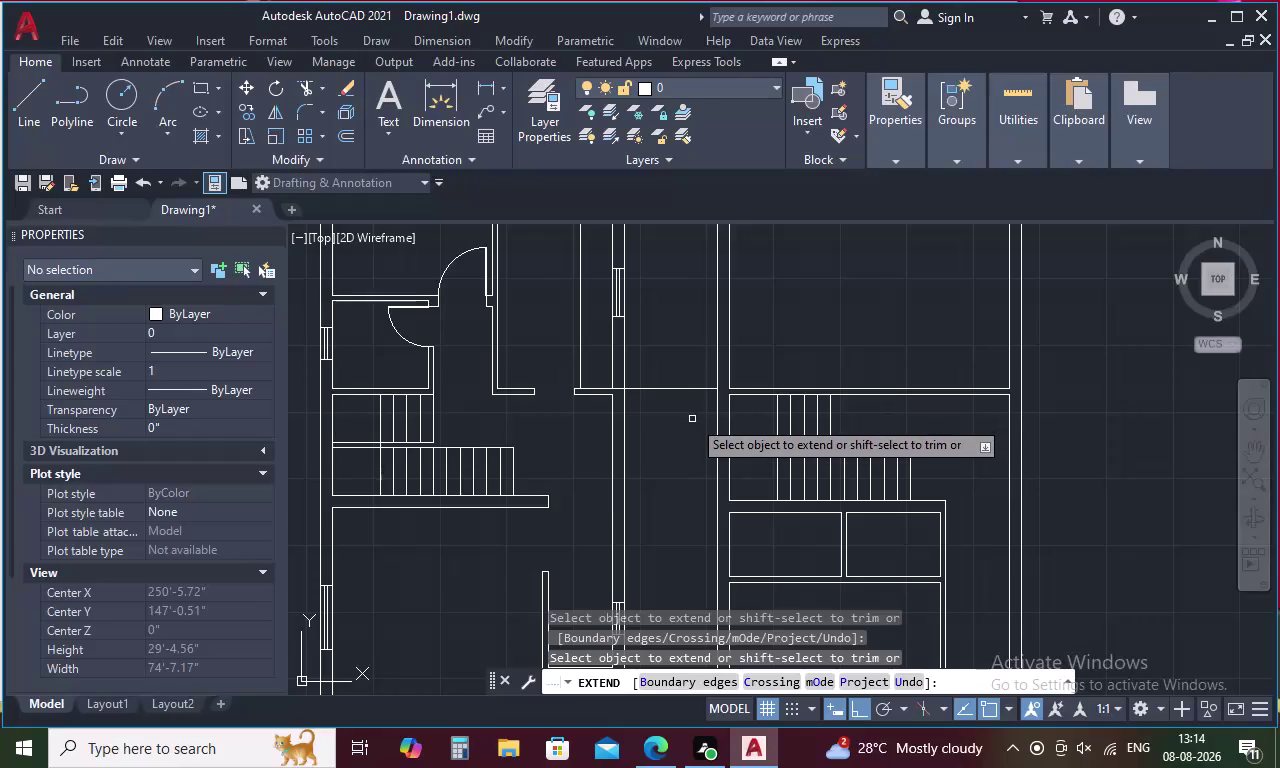
Undo the last wall extension and pan down to the bottom edges of both plans.
key(ctrl+z)
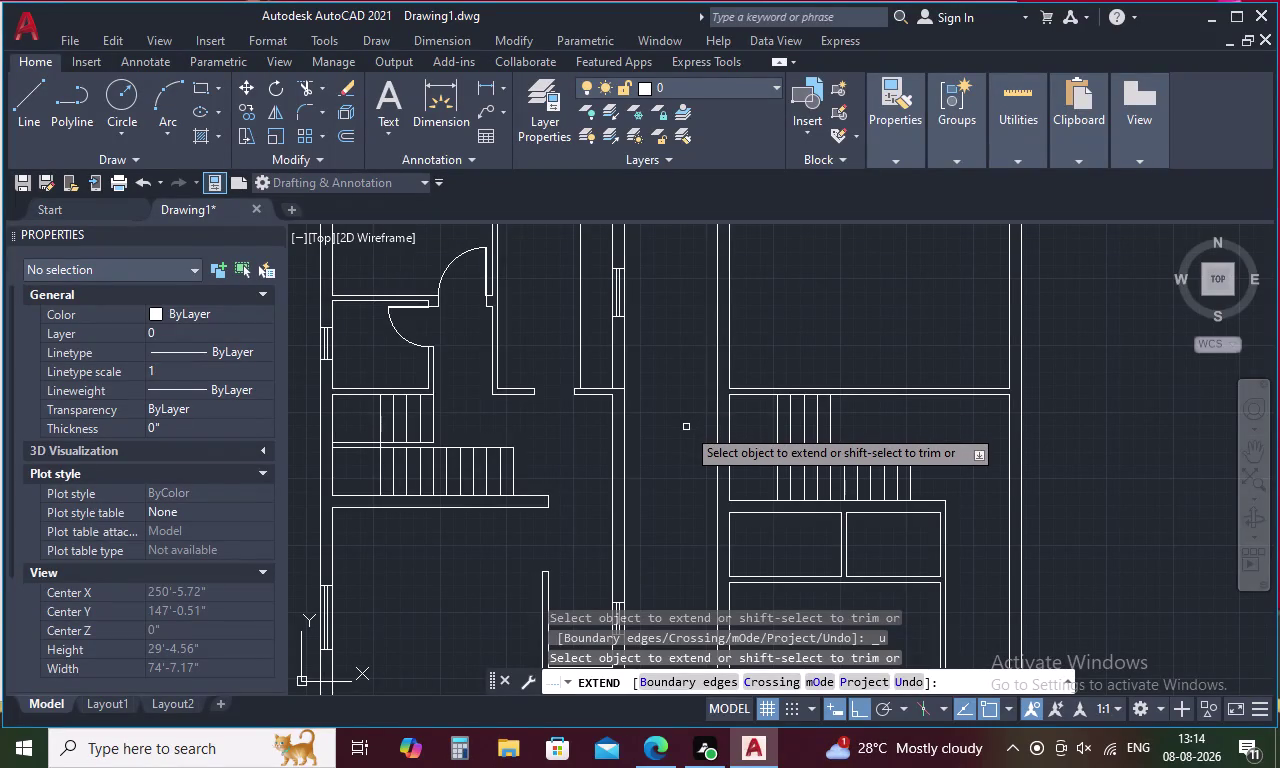
key(ctrl+z)
key(Escape)
scroll(down, 3)
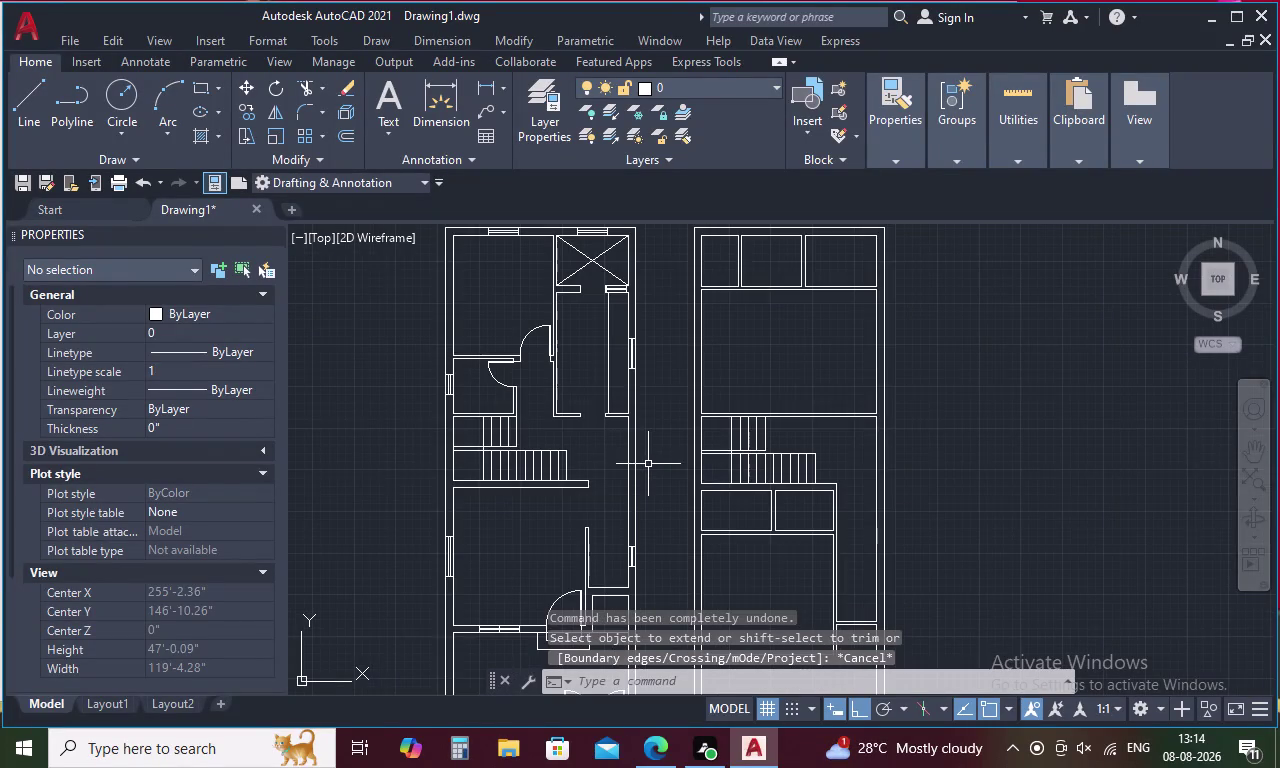
middle_drag(648, 464, 643, 376)
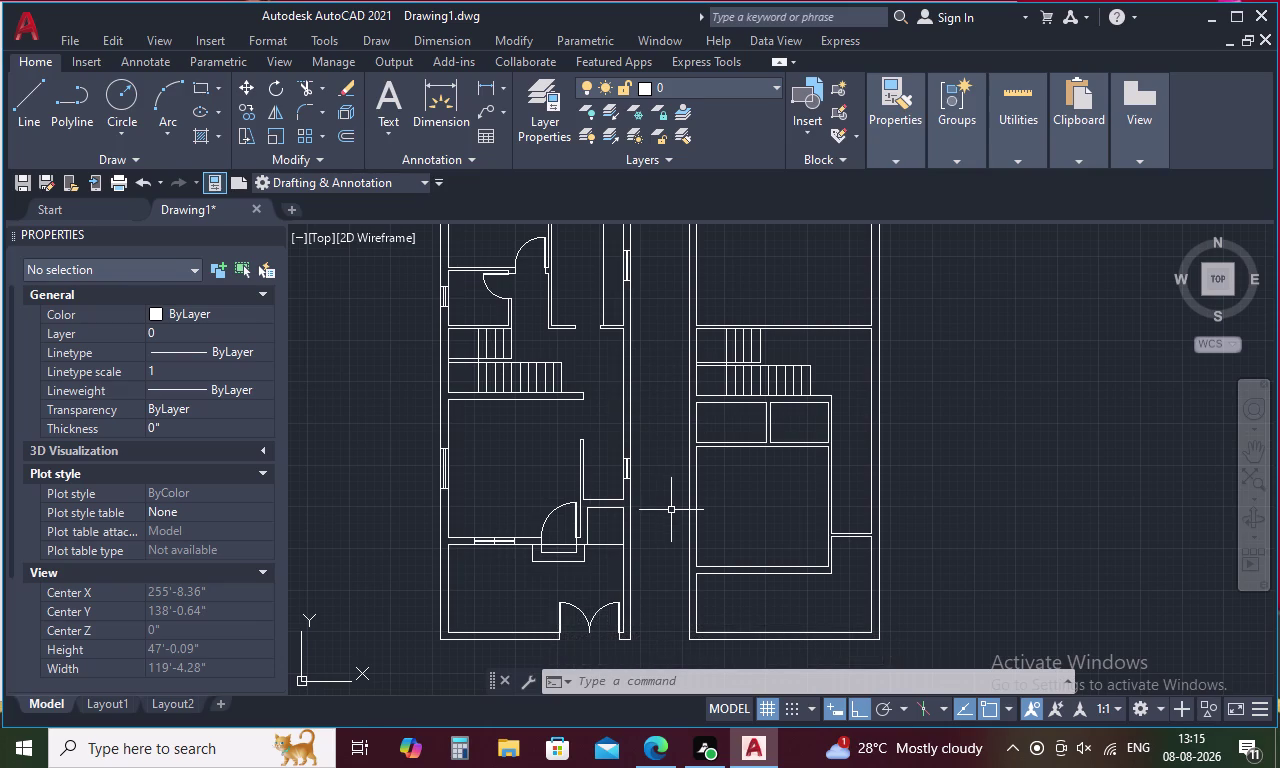
middle_drag(669, 525, 652, 469)
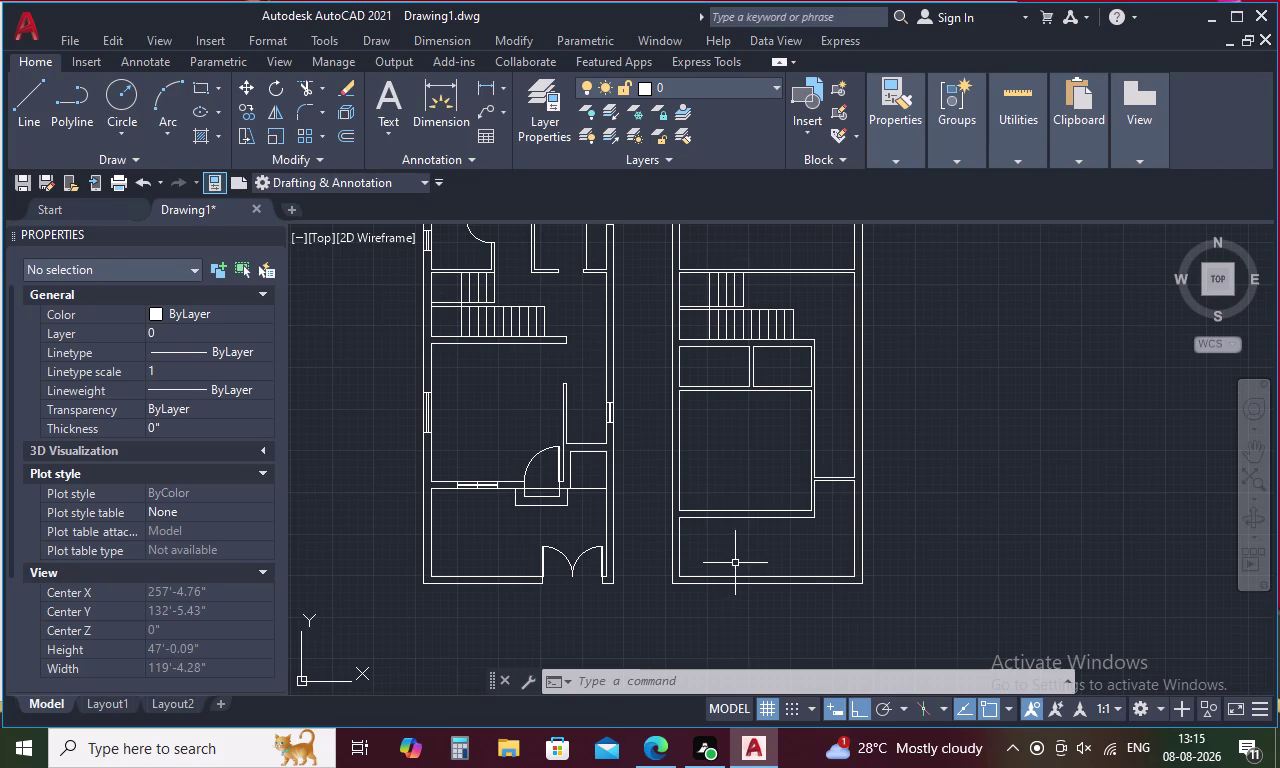
Extend the two wall lines at the right plan's bottom edge using EX.
key(Escape)
key(e)
key(x)
key(space)
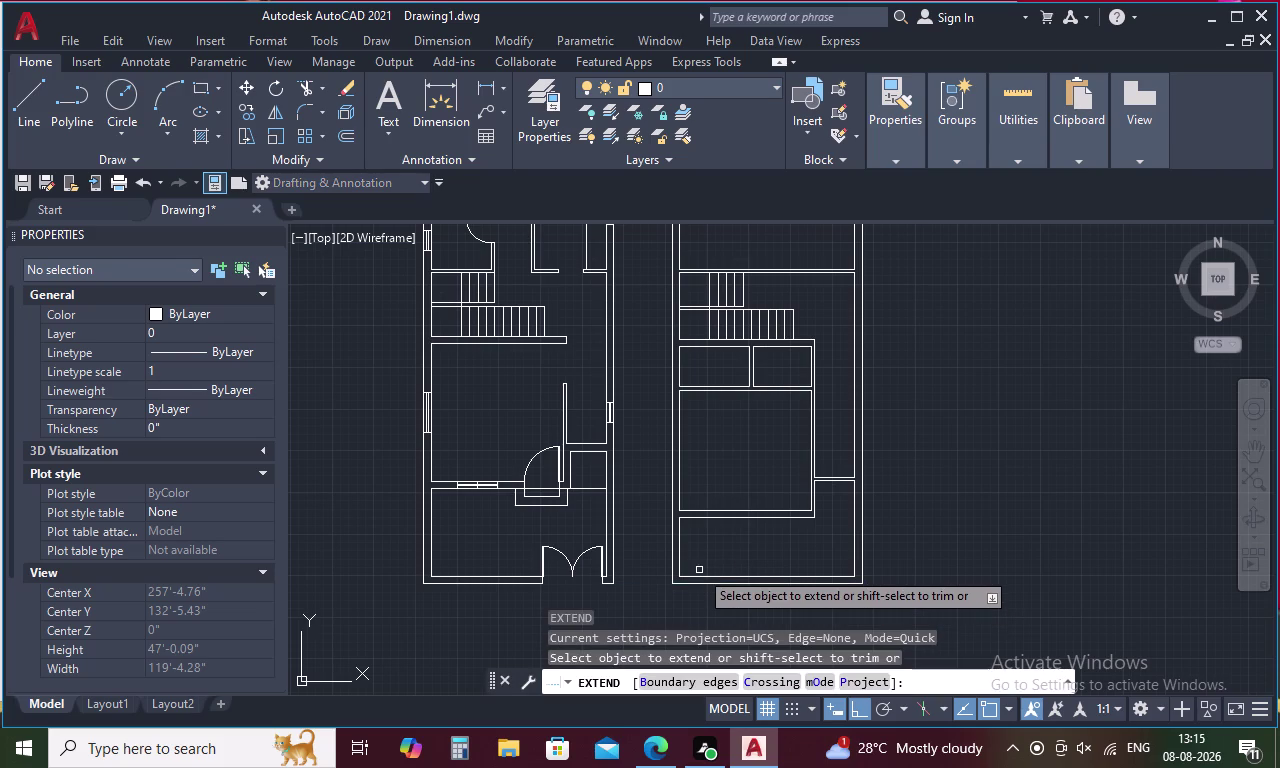
click(694, 577)
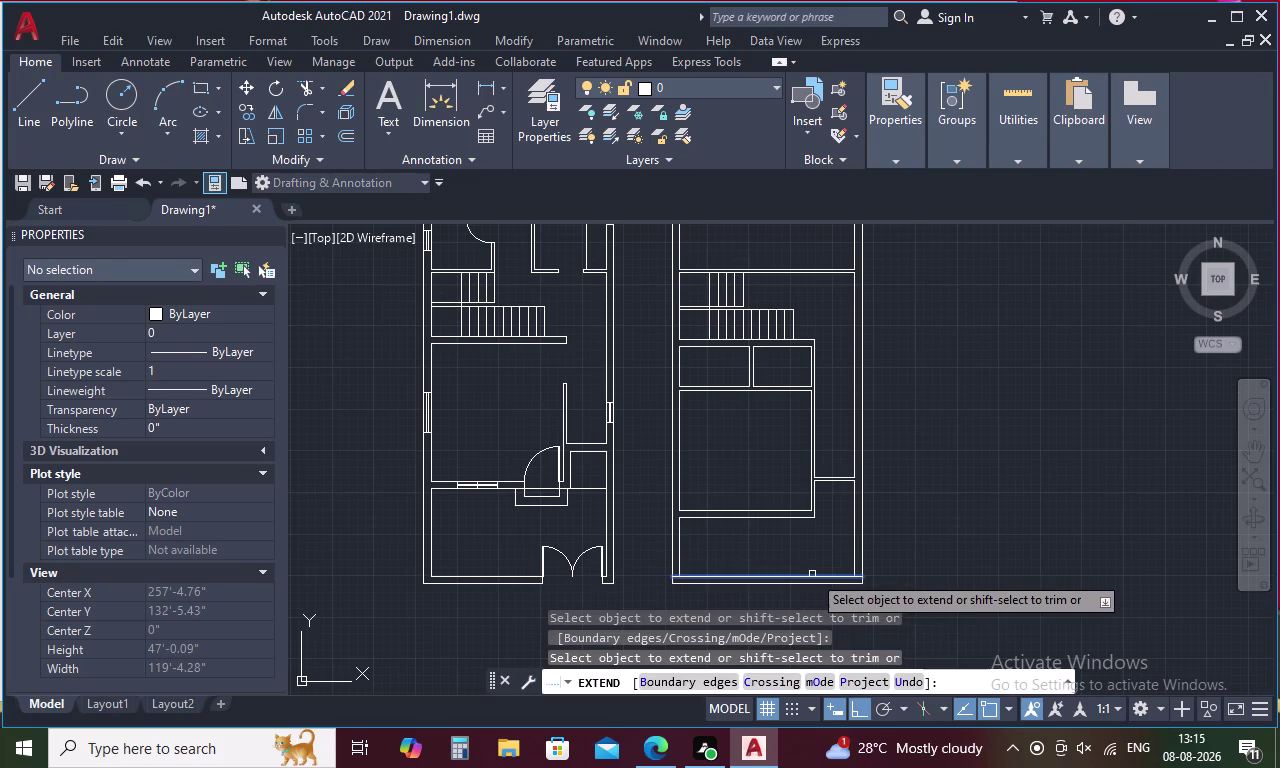
click(813, 574)
key(Escape)
scroll(down, 3)
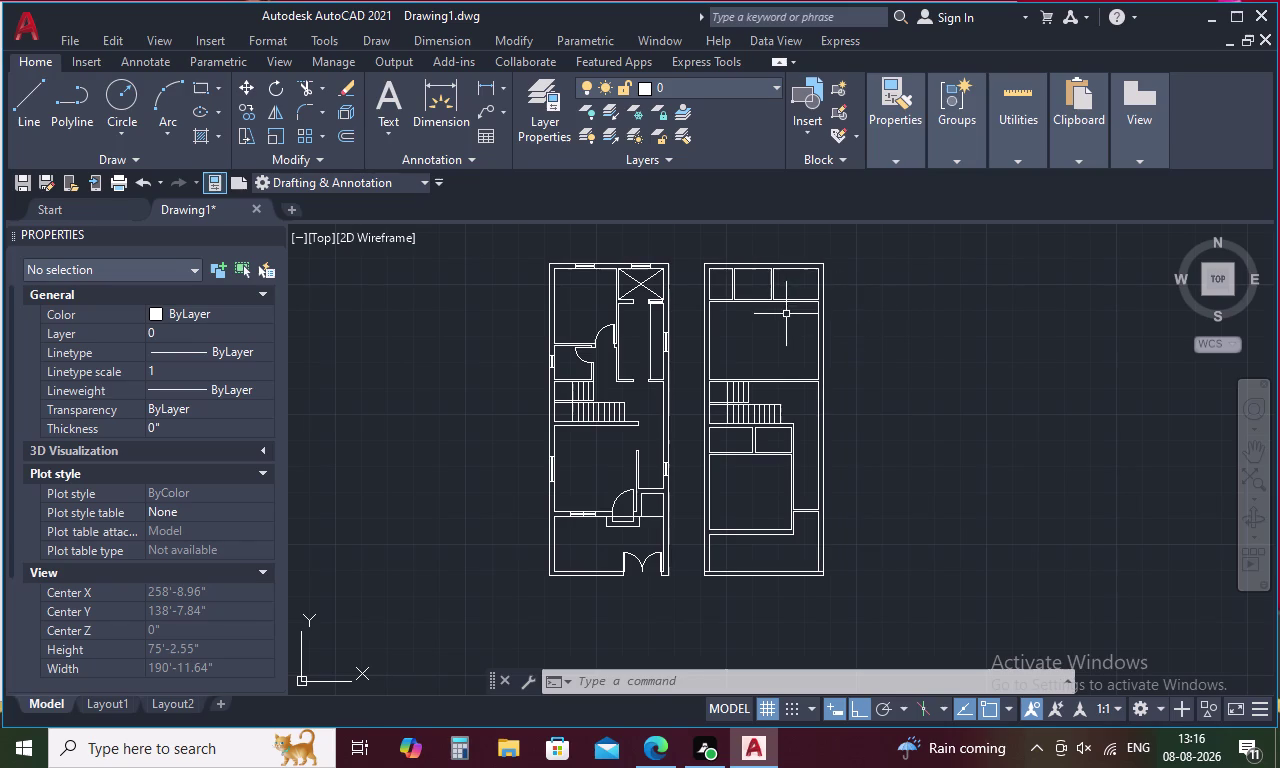
Draw both corner-to-corner diagonals across the right plan's top-right box.
key(l)
key(space)
scroll(up, 3)
click(761, 325)
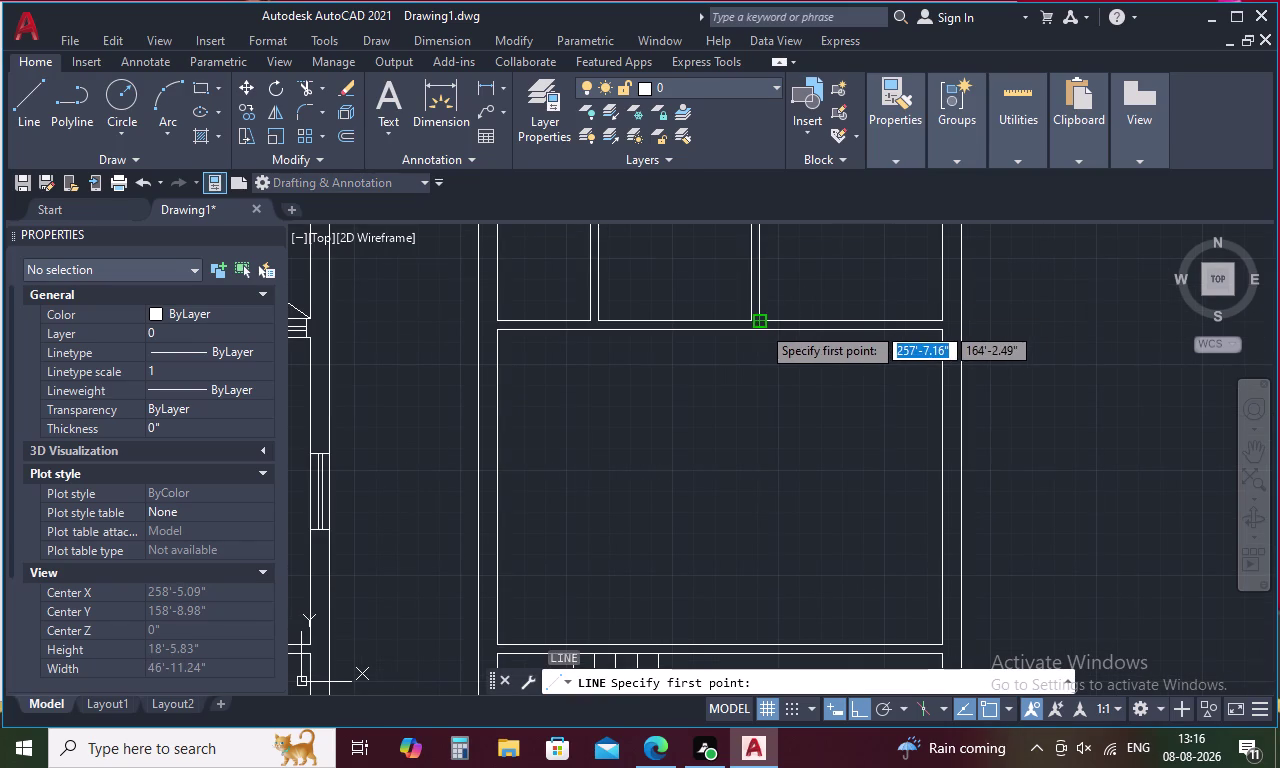
middle_drag(798, 304, 713, 487)
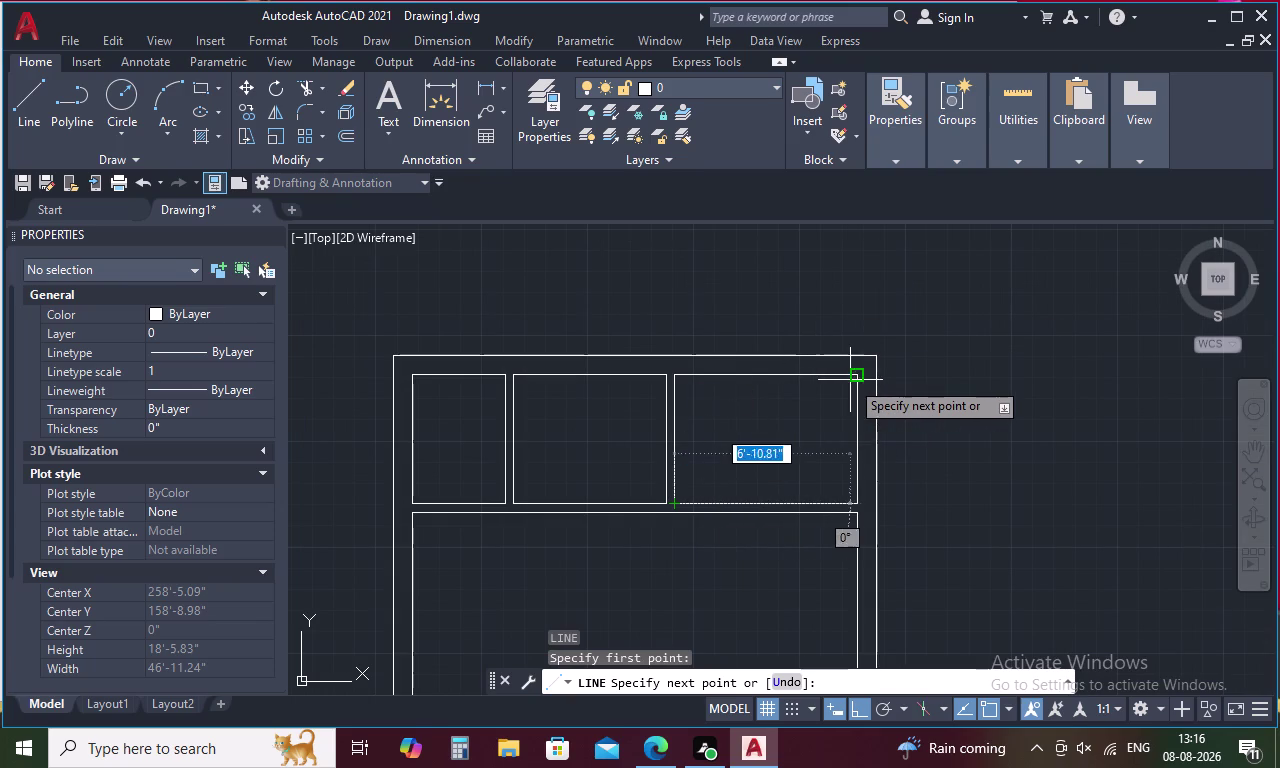
click(853, 380)
key(space)
key(space)
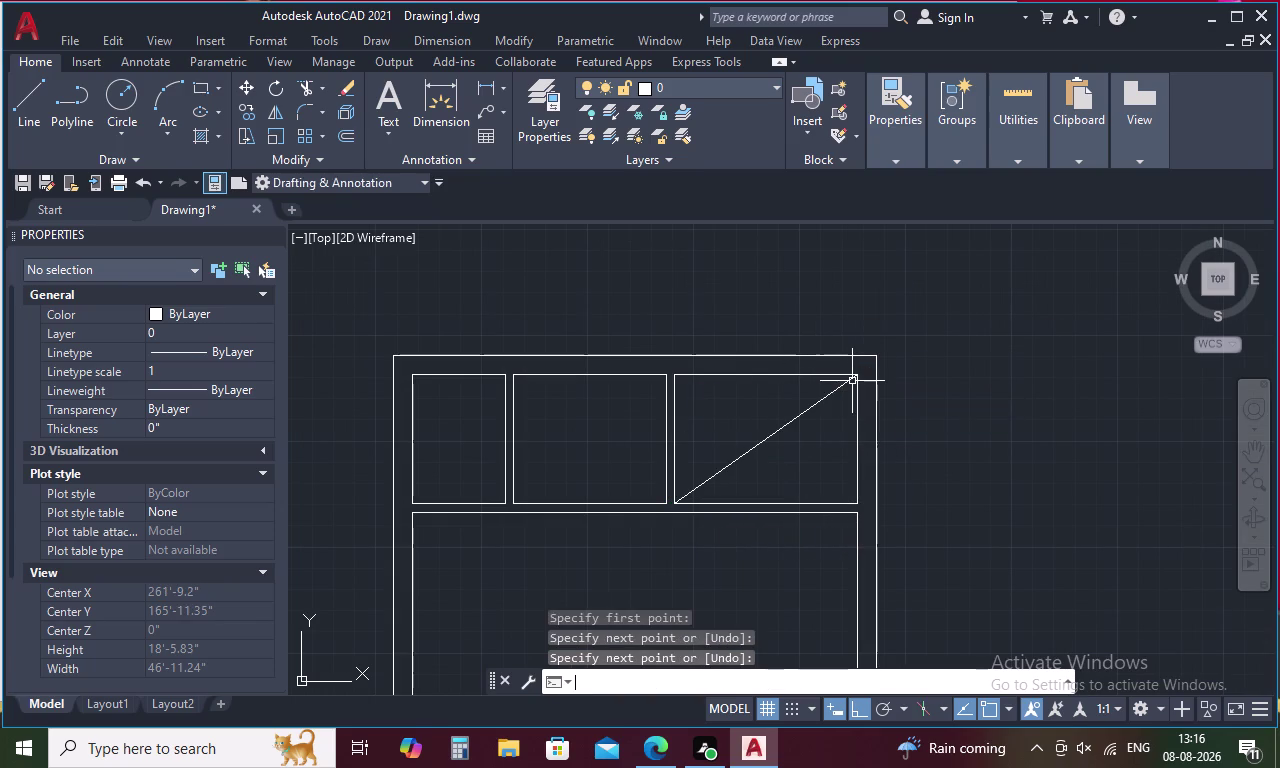
click(853, 504)
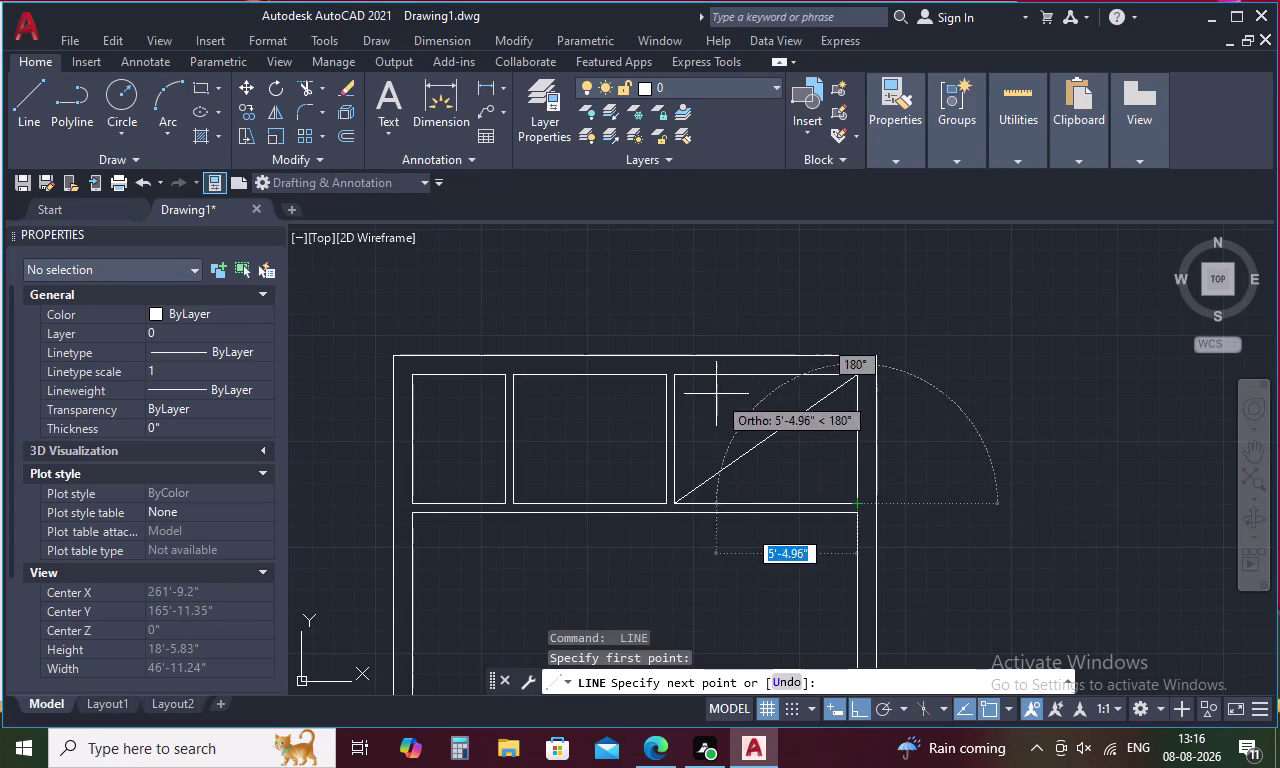
click(675, 376)
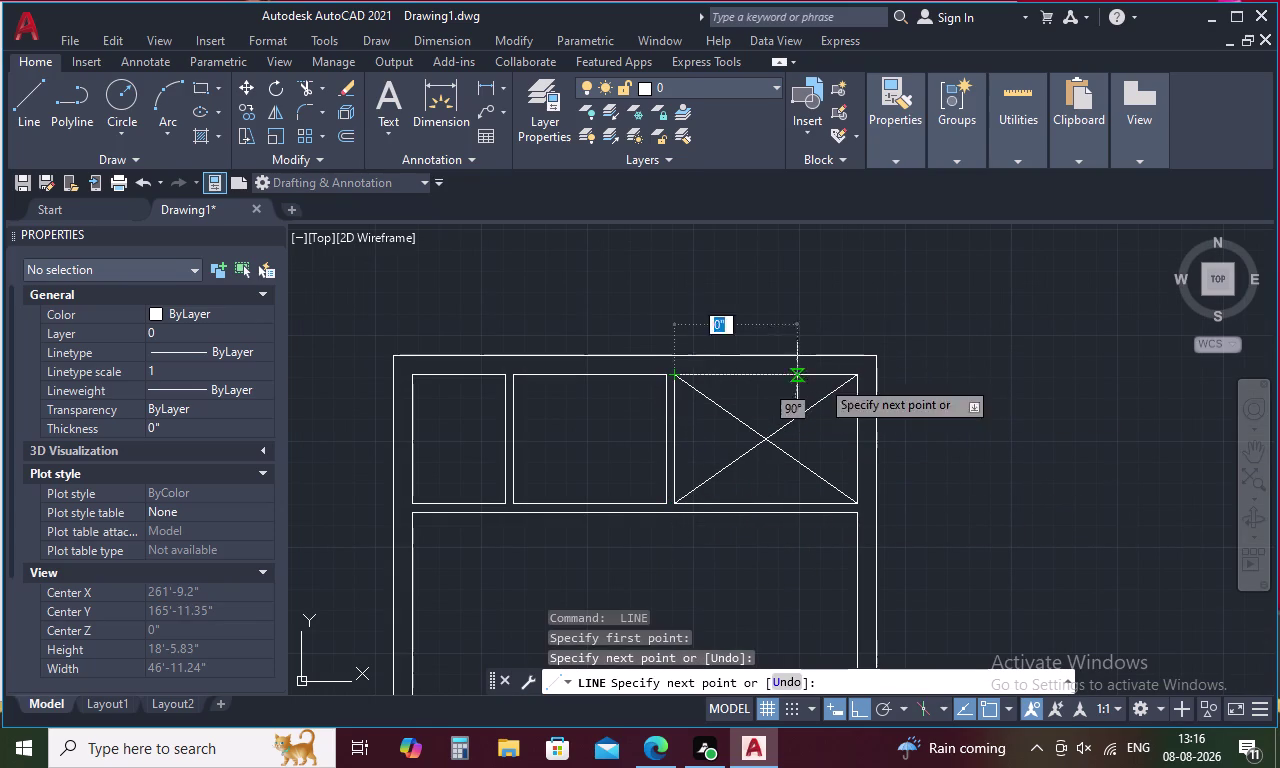
key(Escape)
Pan and zoom across both plans to compare the shaft marks and upper rooms.
scroll(down, 3)
middle_drag(726, 474, 725, 474)
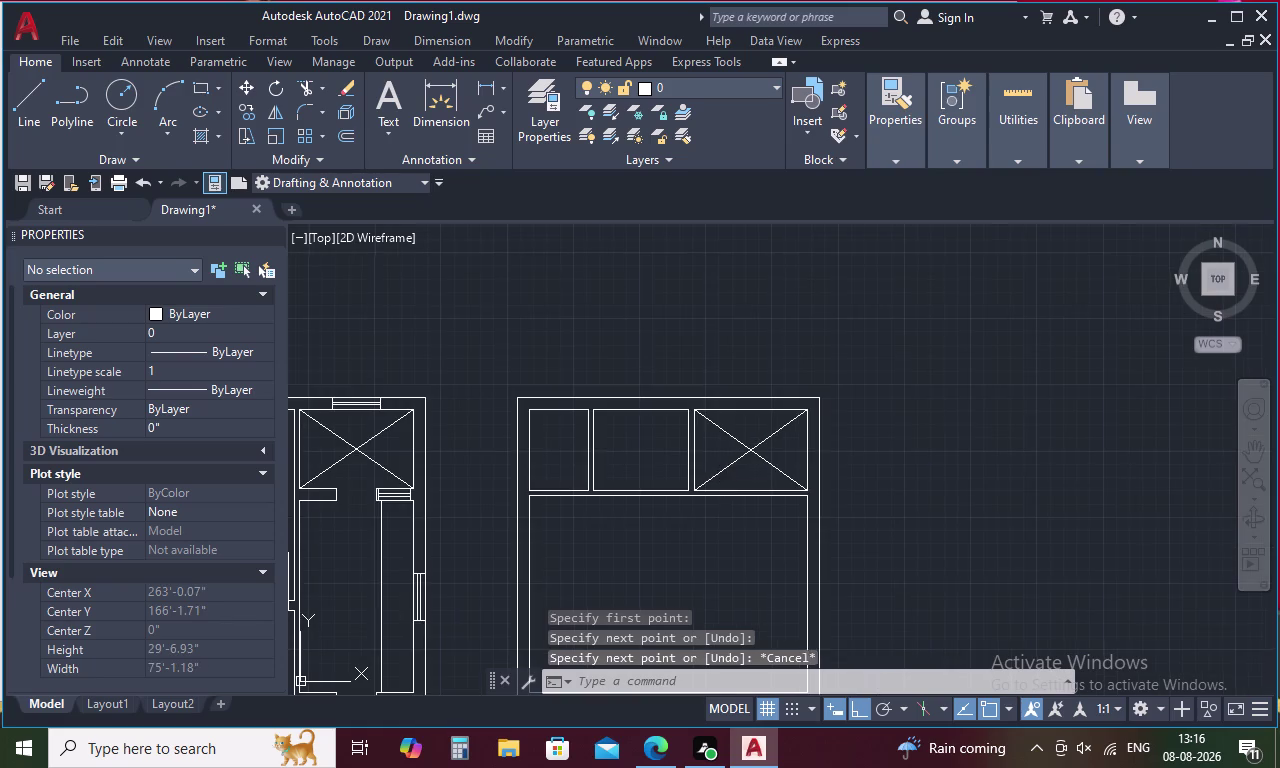
middle_drag(725, 474, 855, 373)
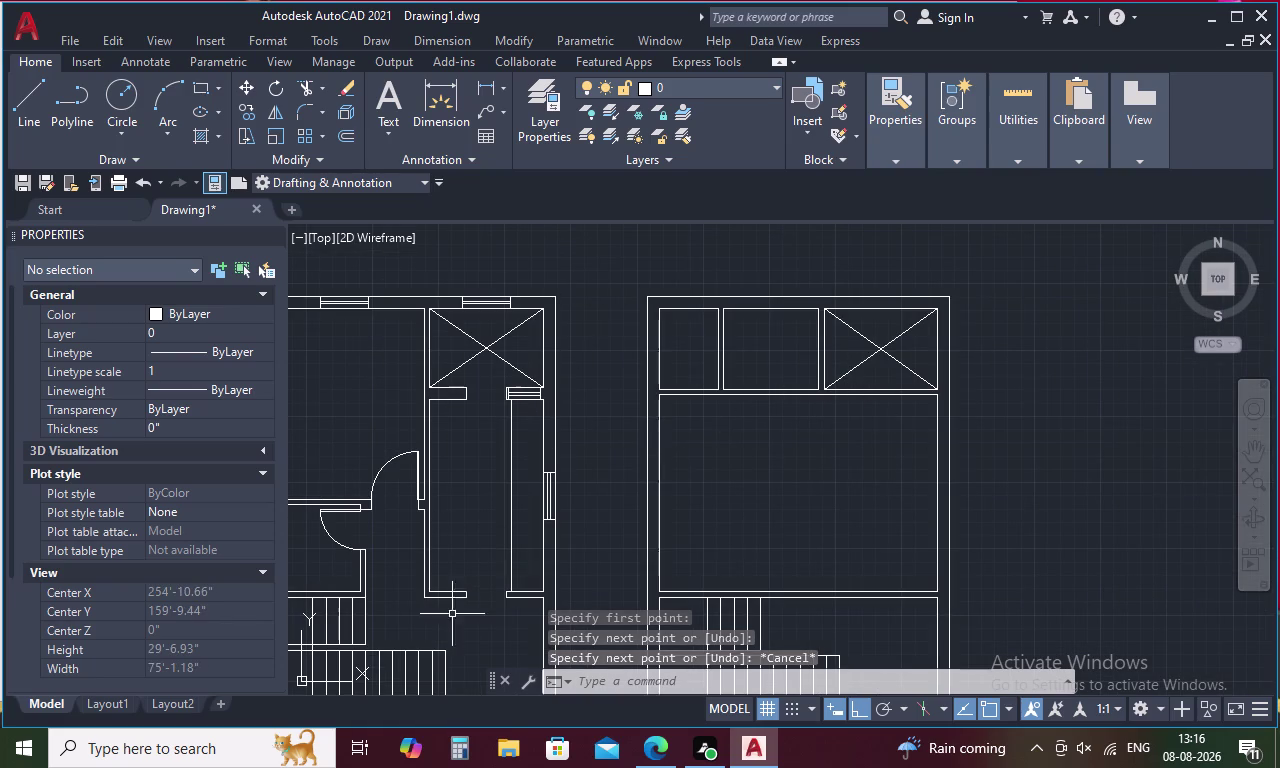
middle_drag(847, 427, 830, 394)
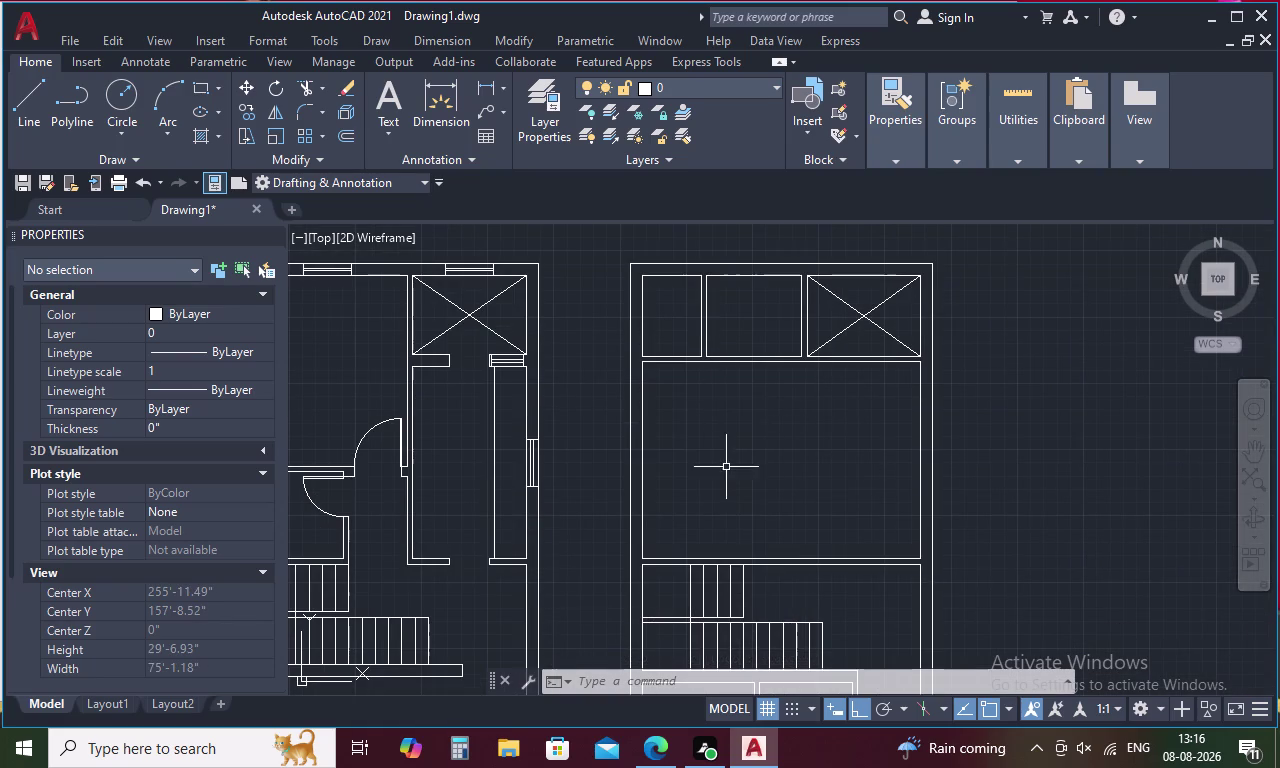
scroll(down, 3)
middle_drag(715, 473, 738, 269)
middle_drag(769, 472, 700, 373)
middle_drag(722, 391, 682, 452)
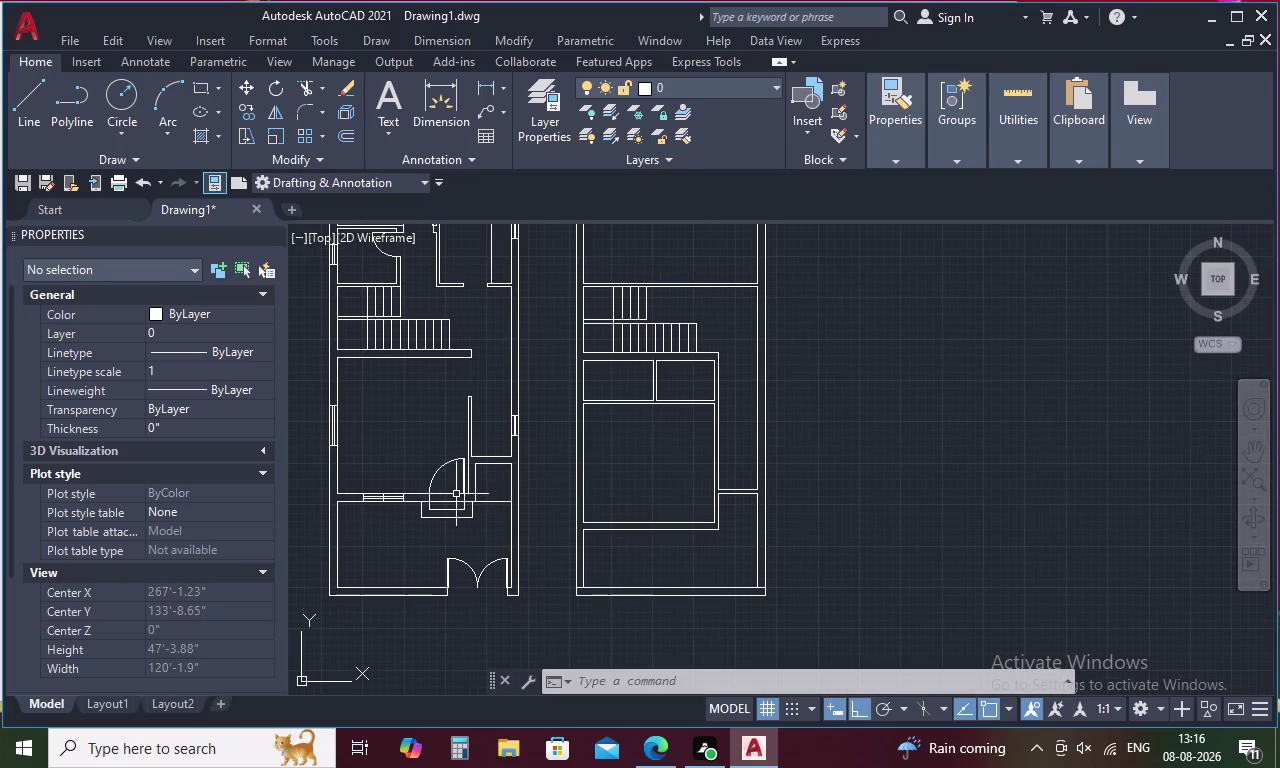
middle_drag(484, 382, 511, 421)
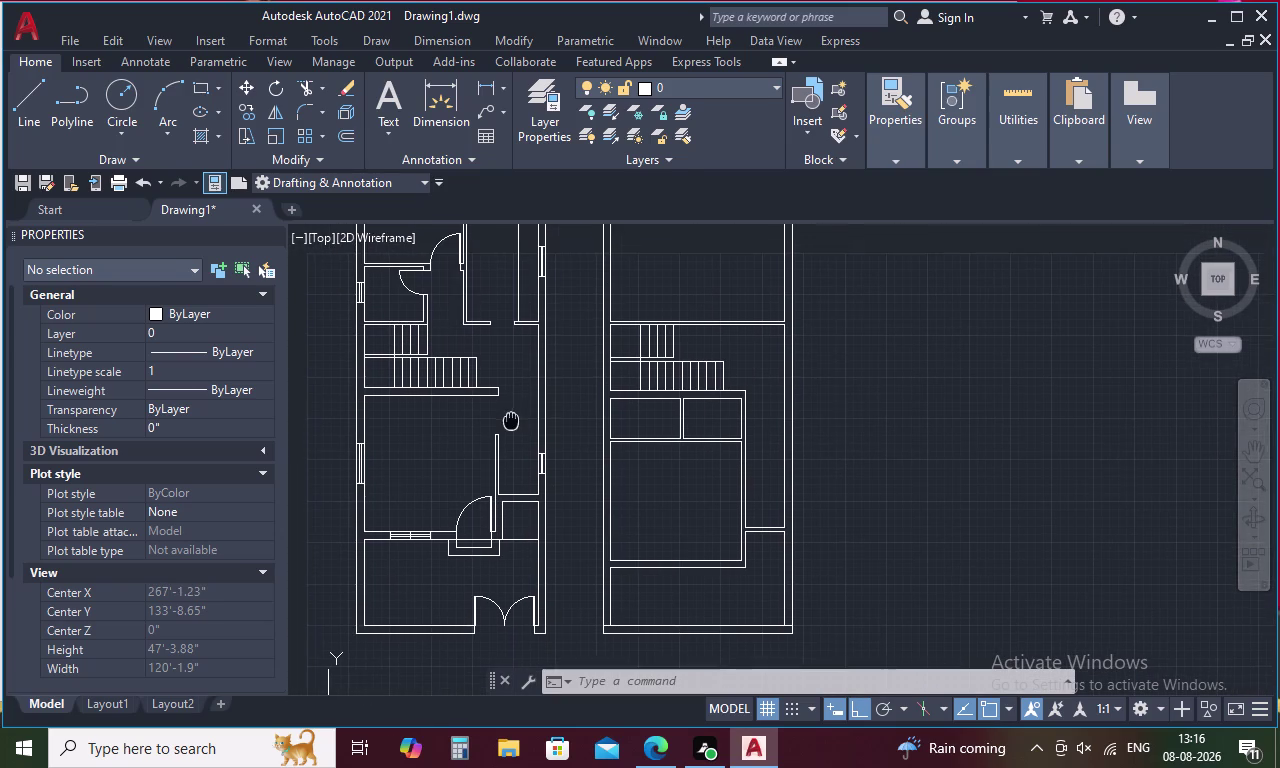
middle_drag(511, 421, 514, 423)
middle_drag(513, 413, 541, 543)
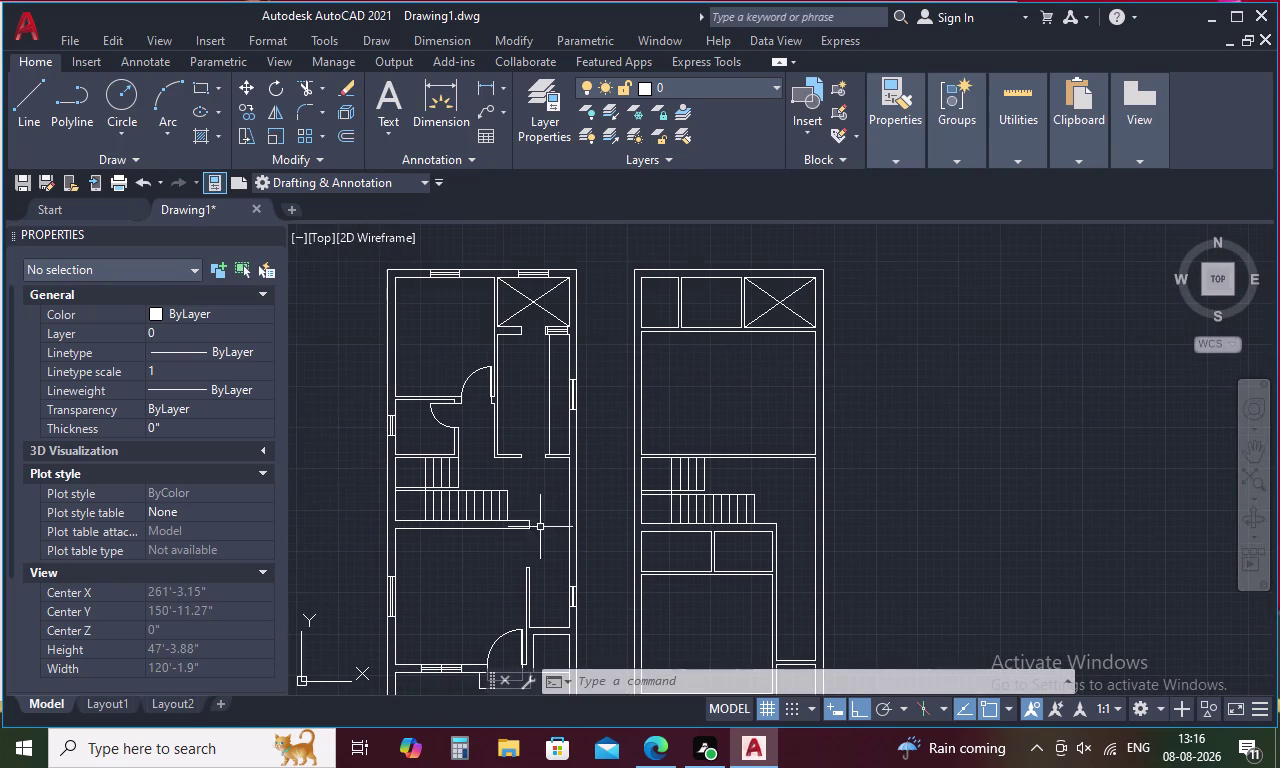
scroll(up, 3)
Select, then deselect, the door beside the stairs, and pan to the right plan's middle rooms.
drag(510, 352, 510, 353)
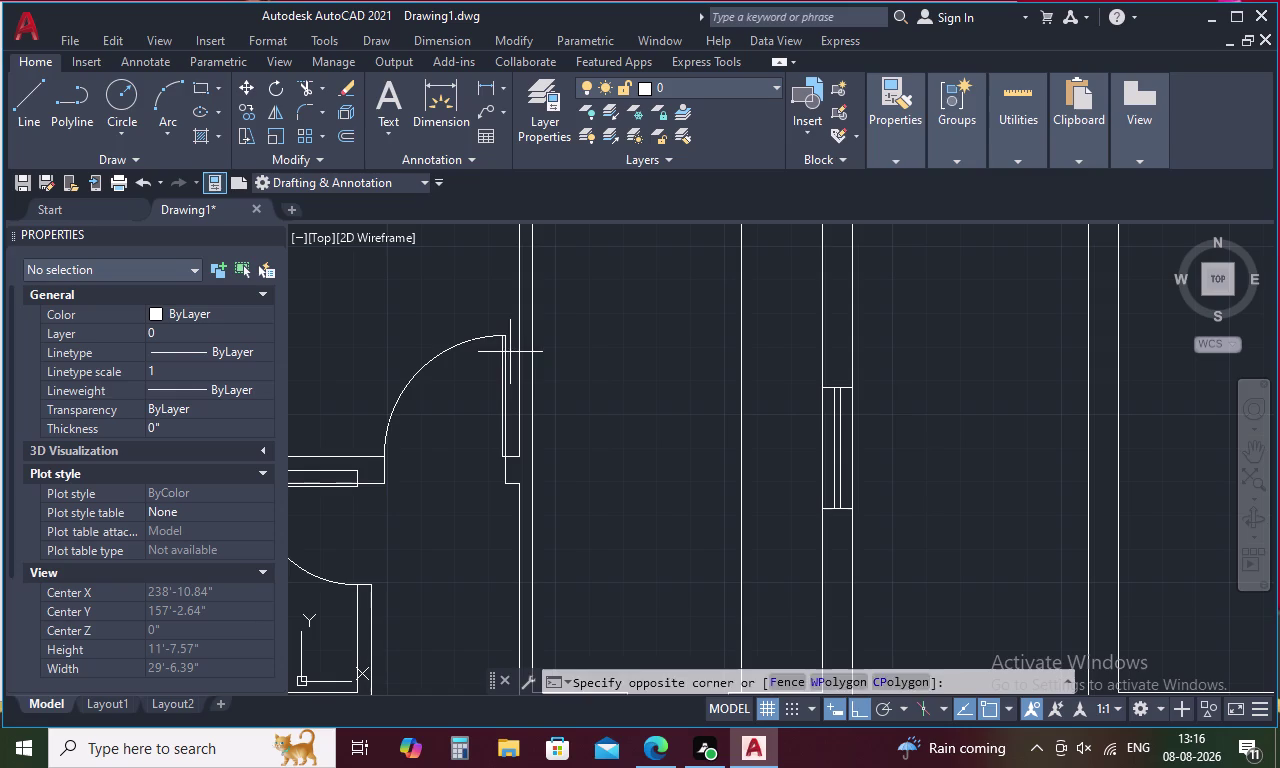
drag(510, 353, 384, 393)
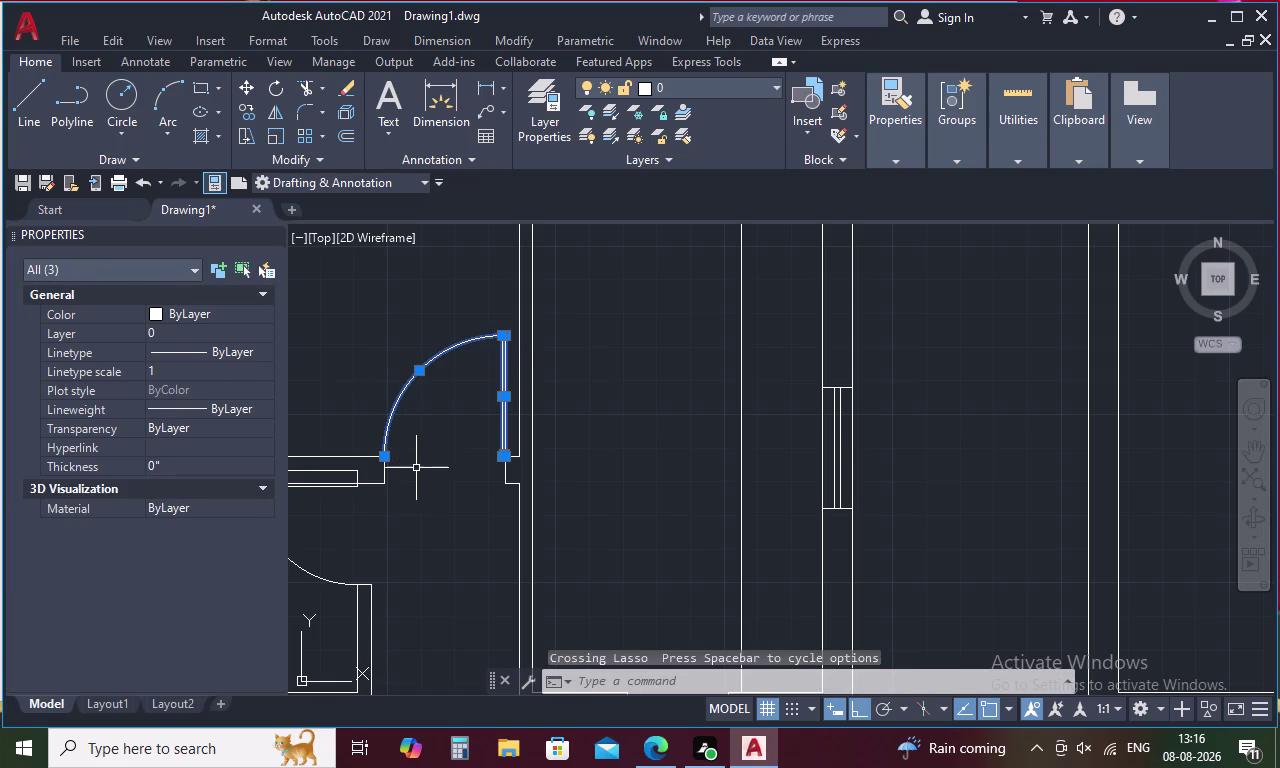
key(Escape)
scroll(down, 3)
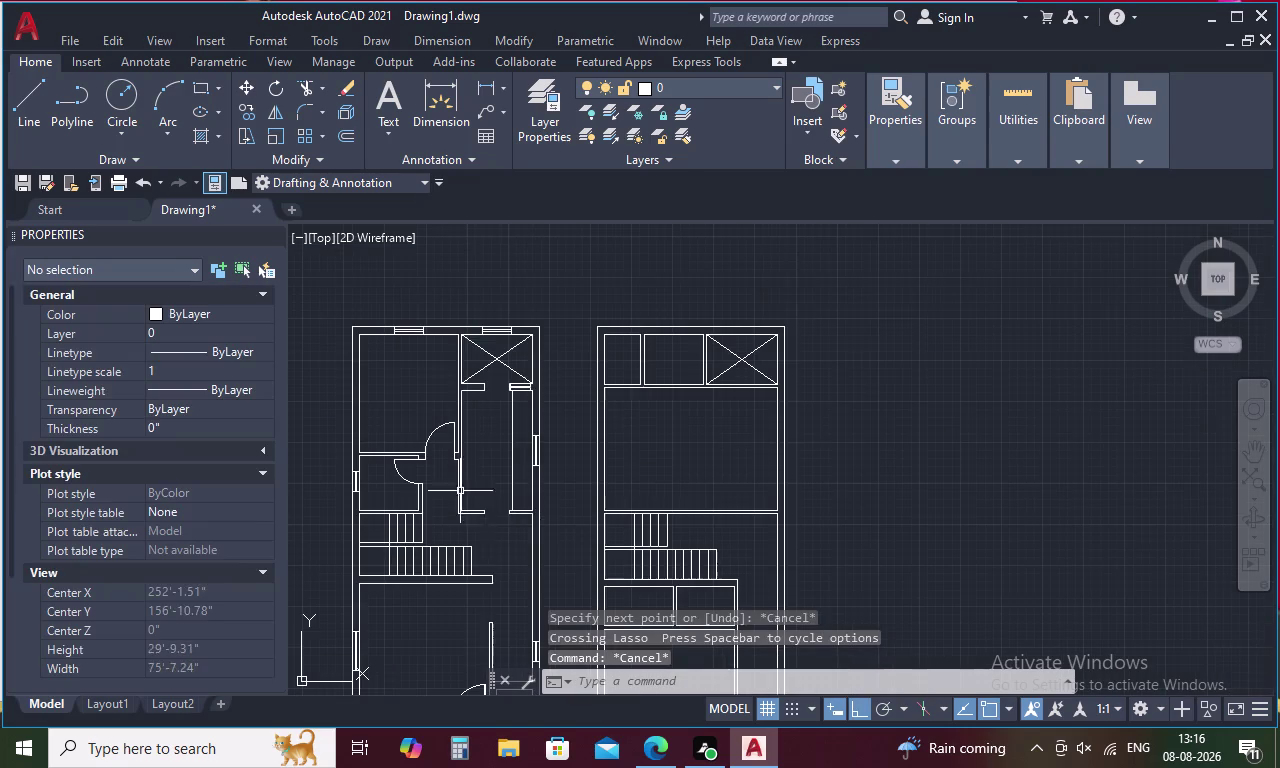
middle_drag(645, 594, 635, 281)
middle_drag(681, 338, 610, 421)
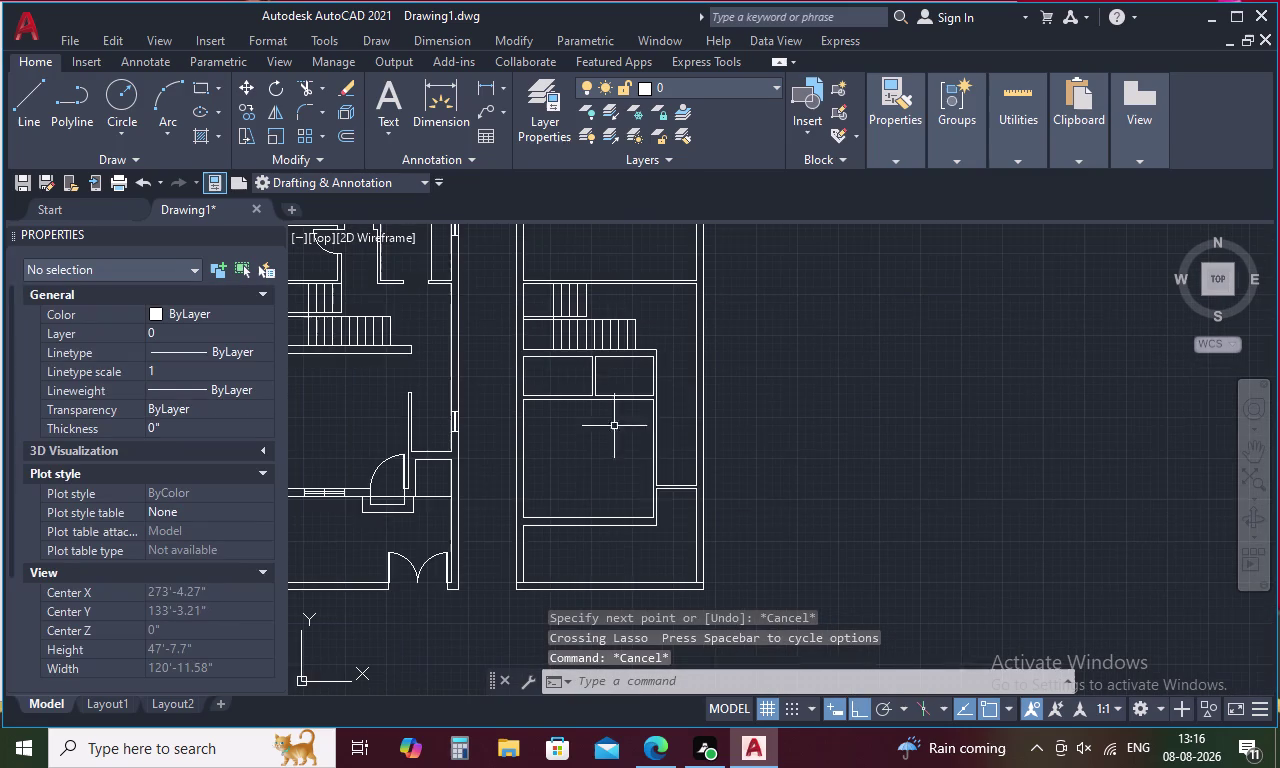
scroll(up, 3)
Start a line tracked 4 units below the room's top-right corner.
text(L)
key(space)
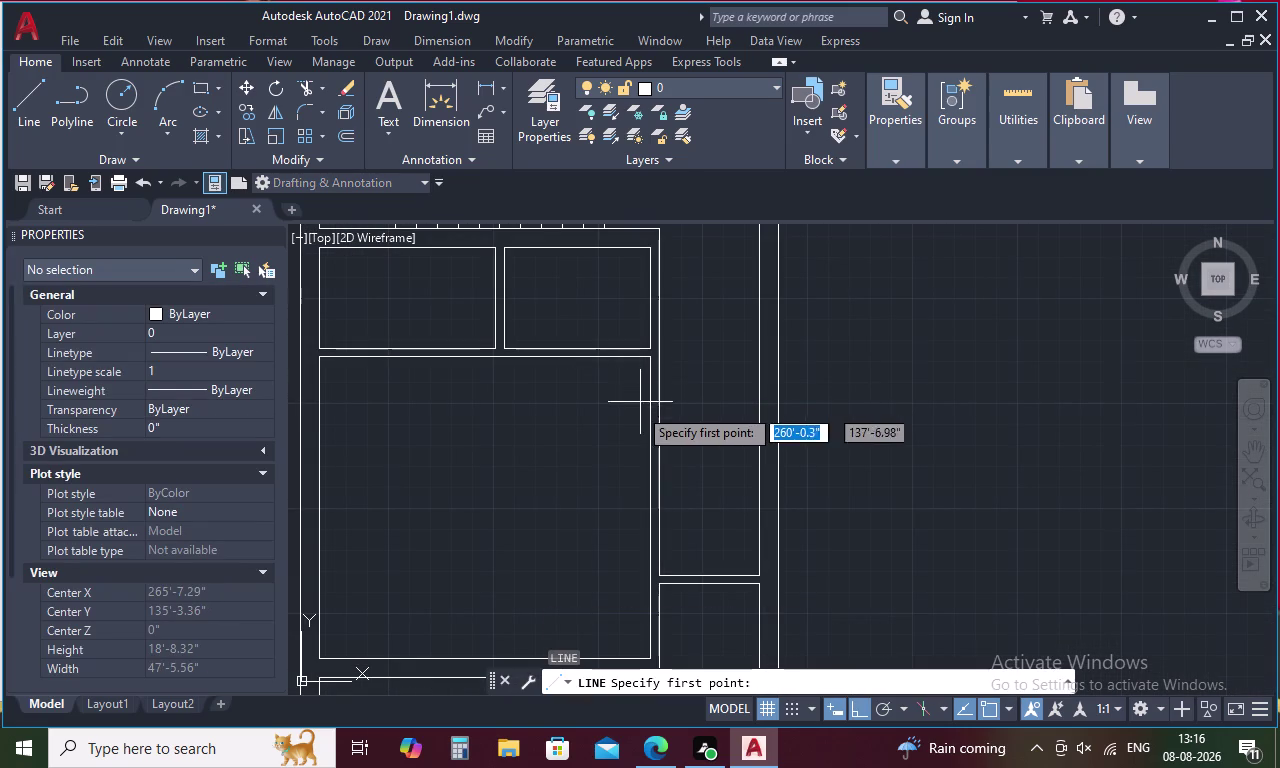
text(TK)
key(space)
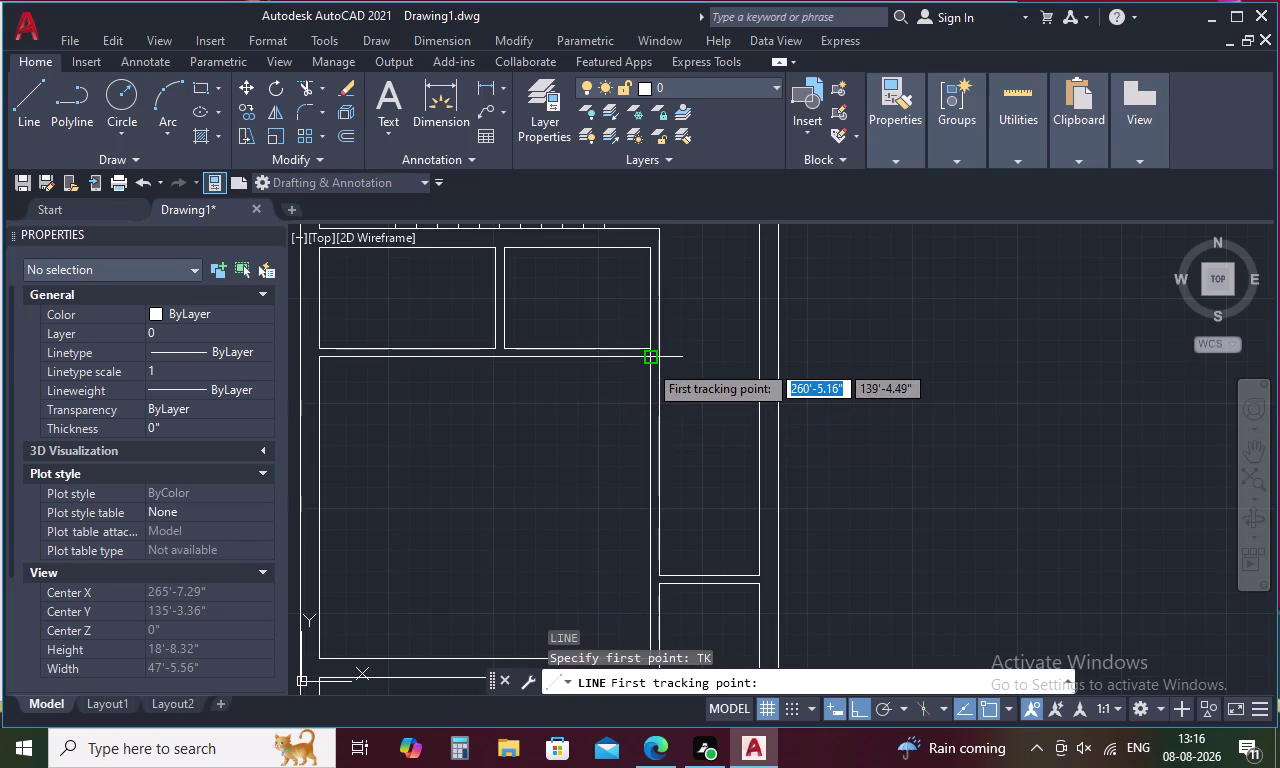
click(648, 363)
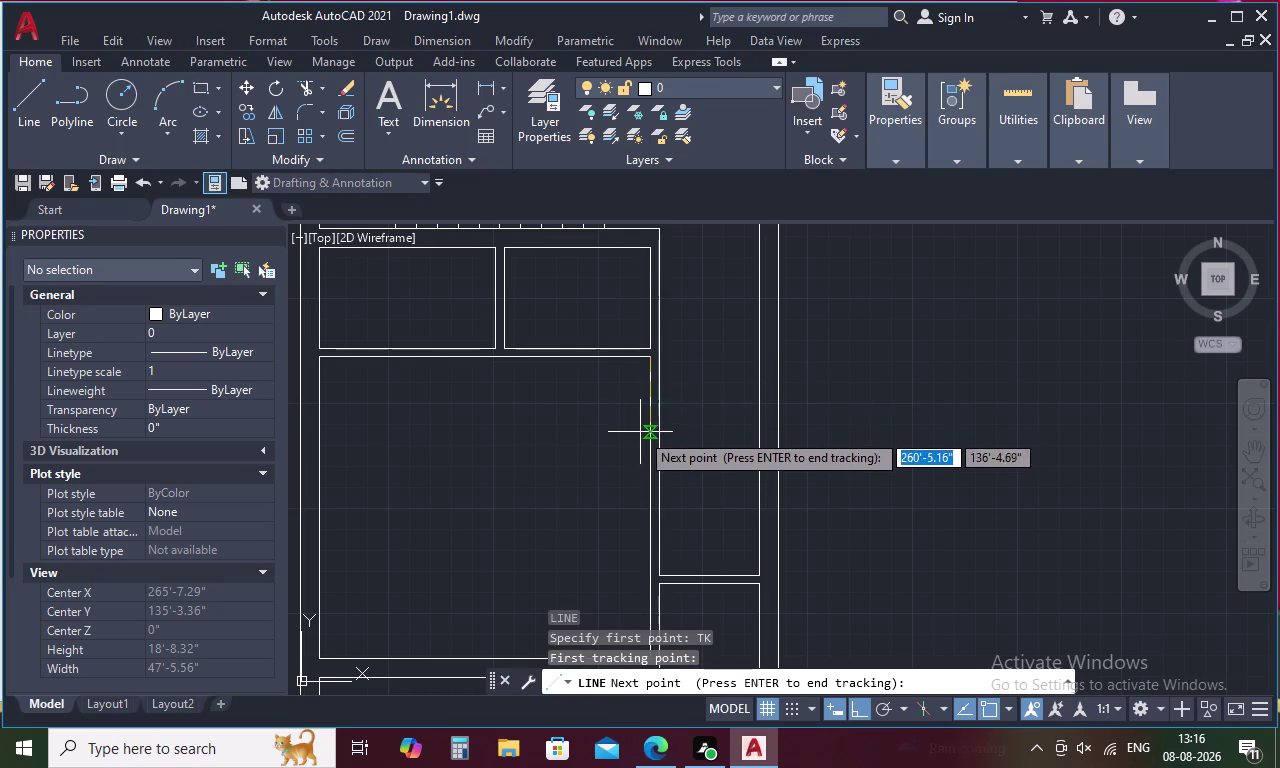
key(4)
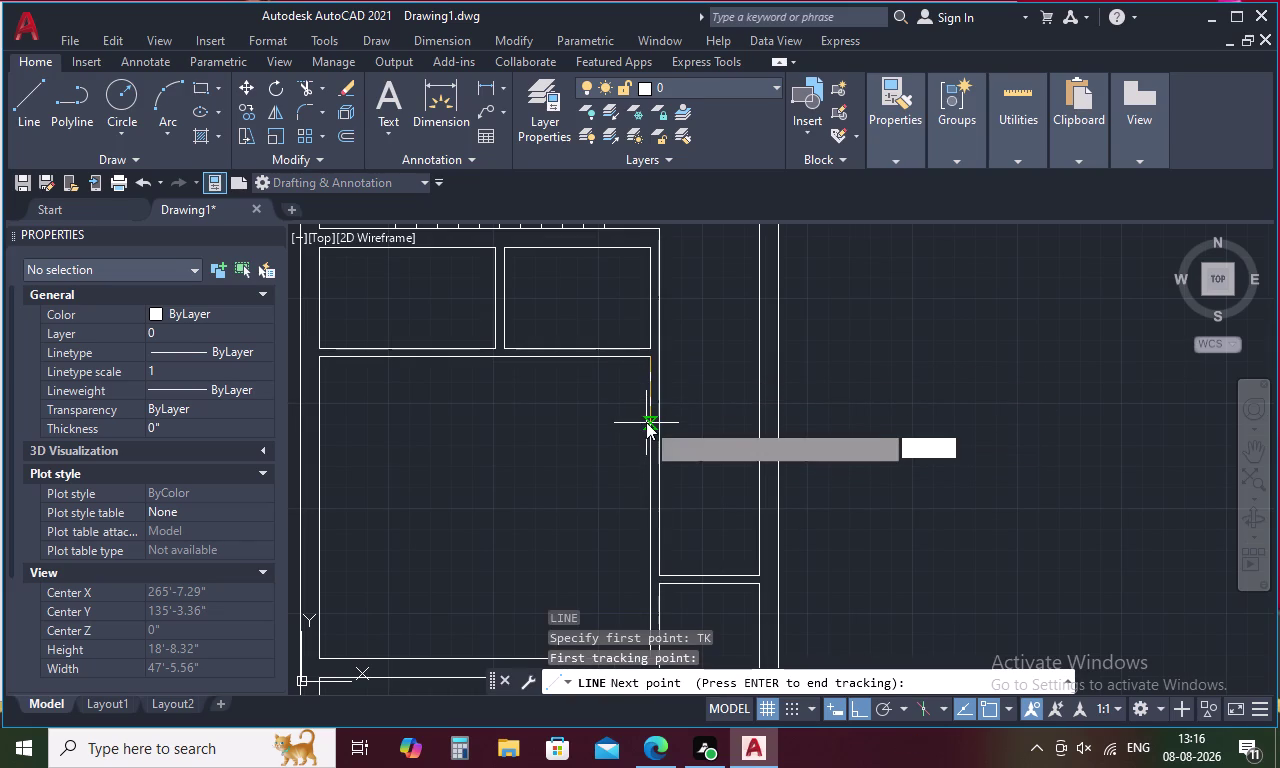
key(space)
key(space)
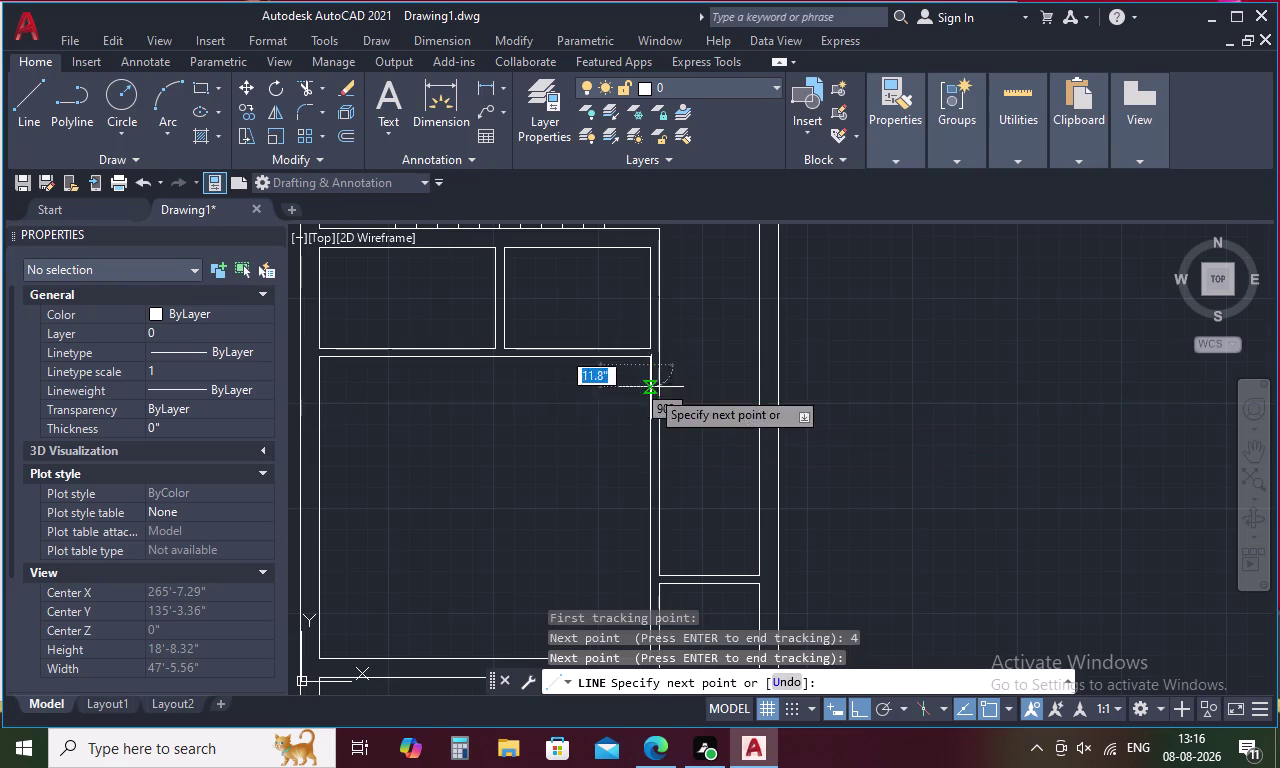
Place the wall line's end point, end LINE, and pan out to both plans.
scroll(up, 3)
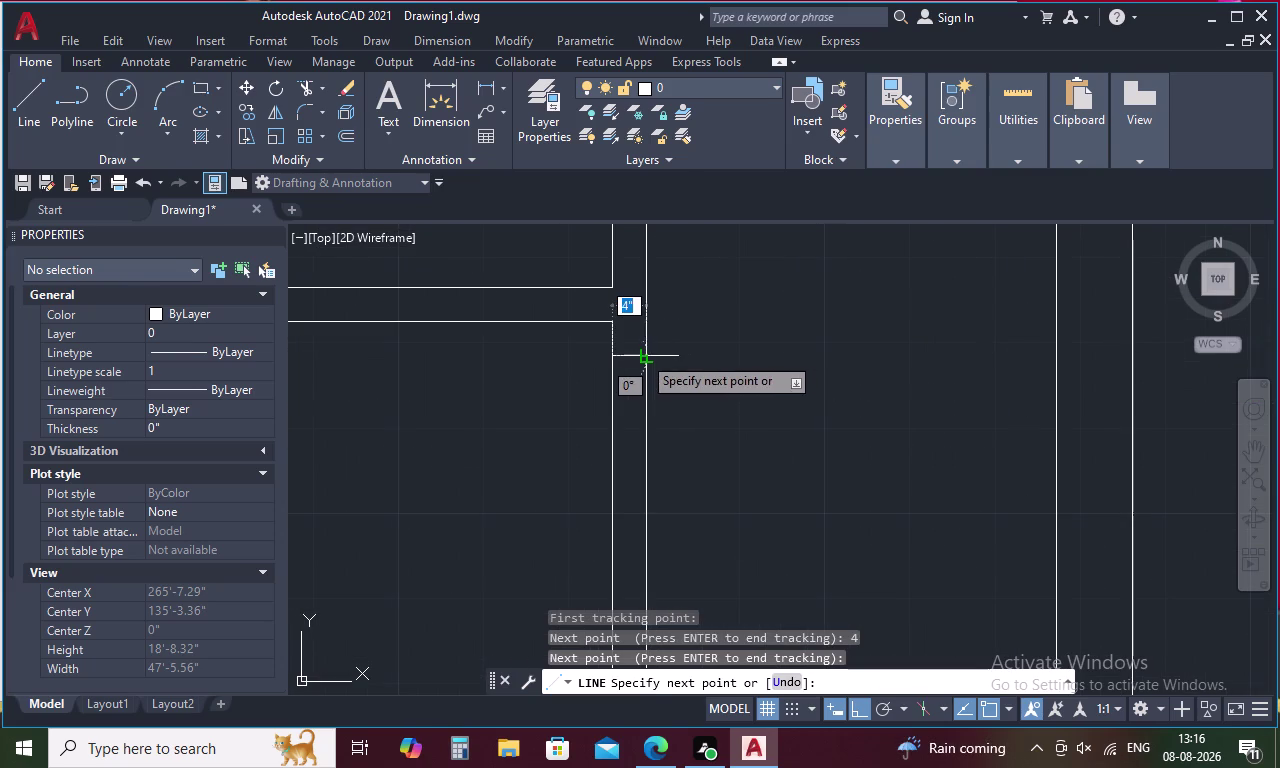
click(642, 355)
key(Escape)
scroll(down, 3)
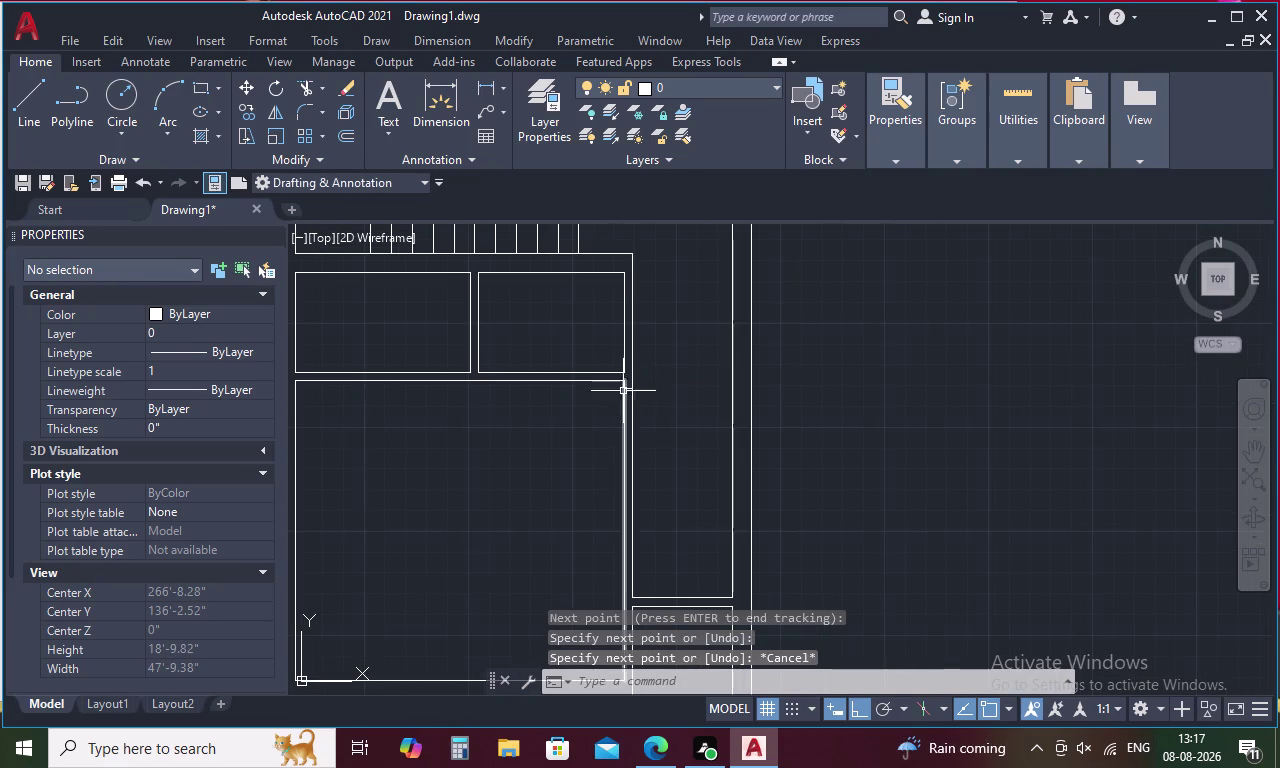
middle_drag(599, 357, 668, 551)
scroll(down, 3)
Select the ground-floor door swing arc, leaf and short jamb line.
scroll(down, 3)
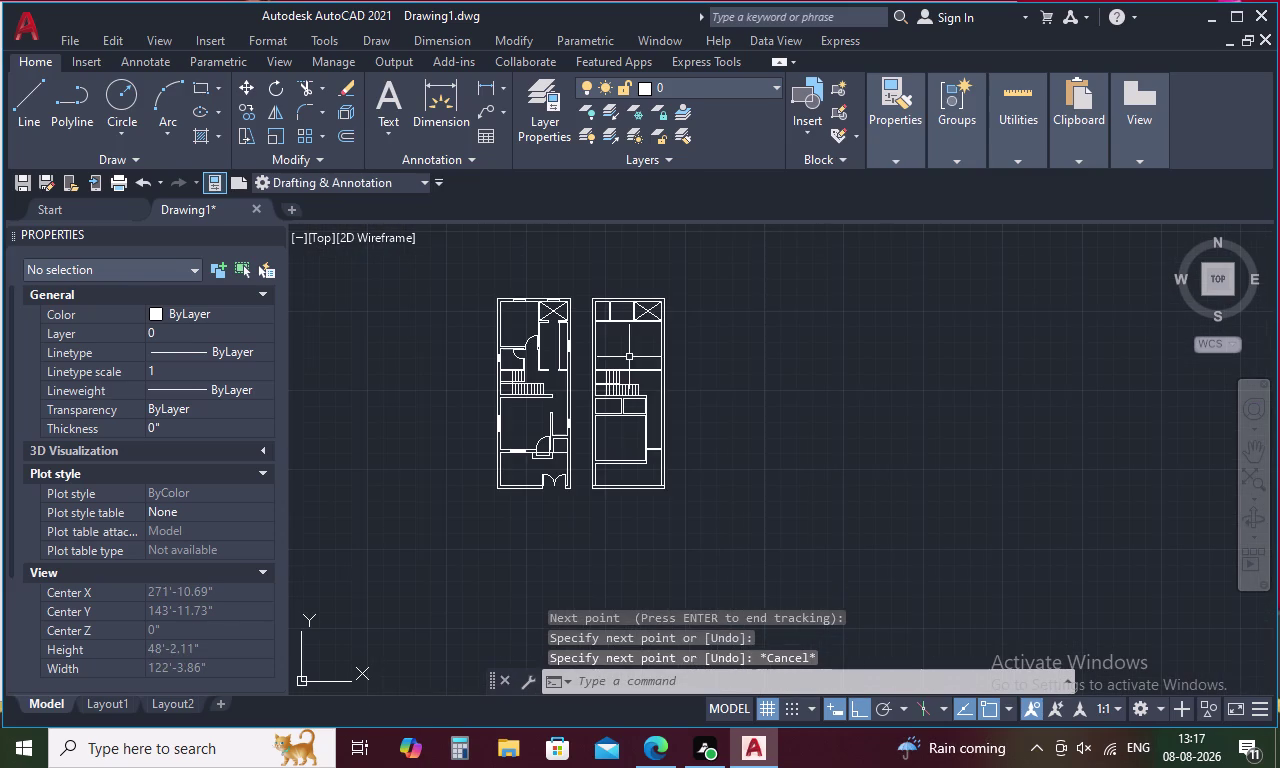
scroll(up, 3)
scroll(up, 3)
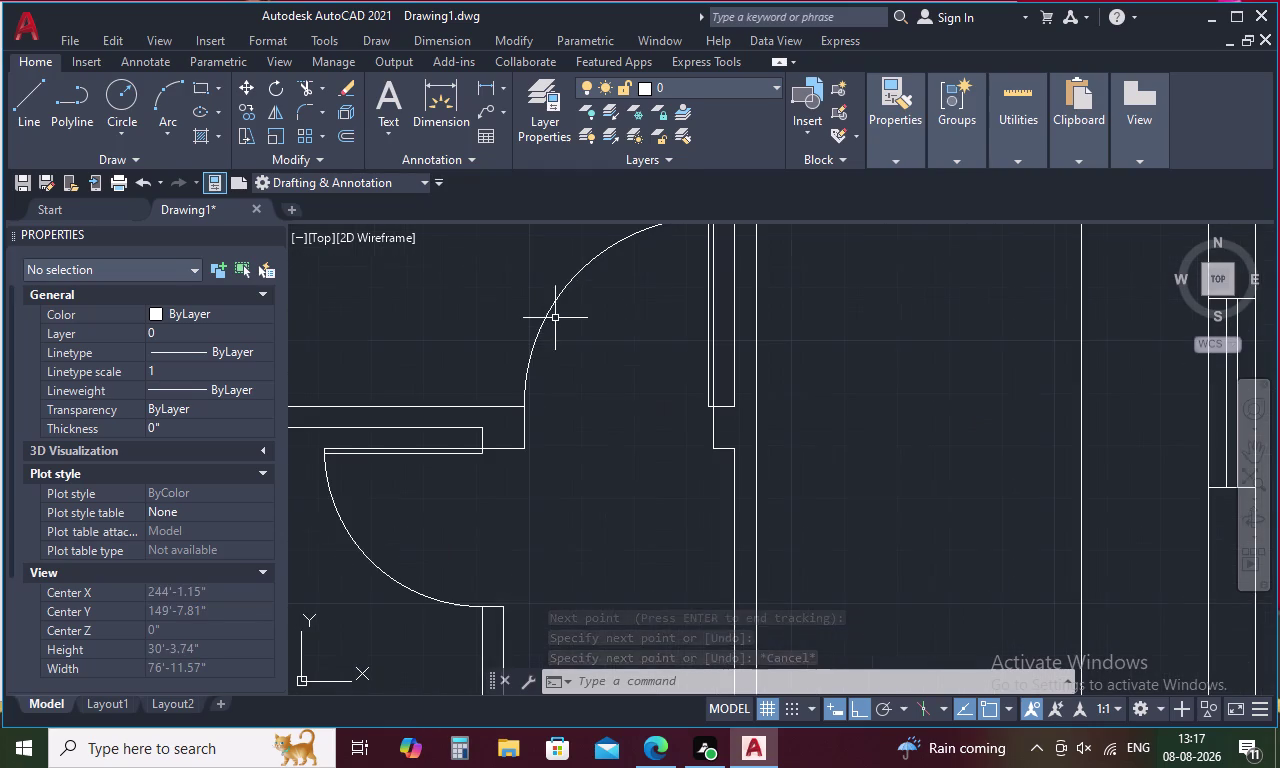
scroll(down, 3)
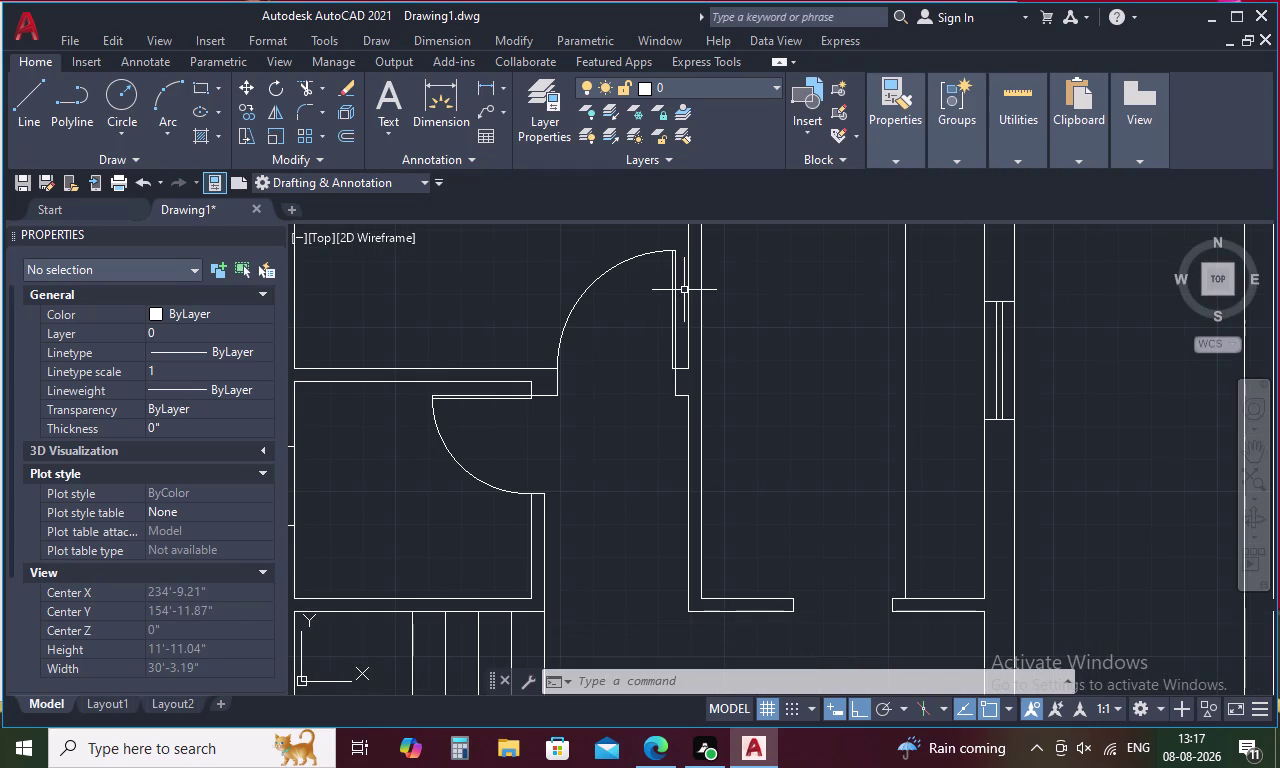
drag(681, 291, 555, 320)
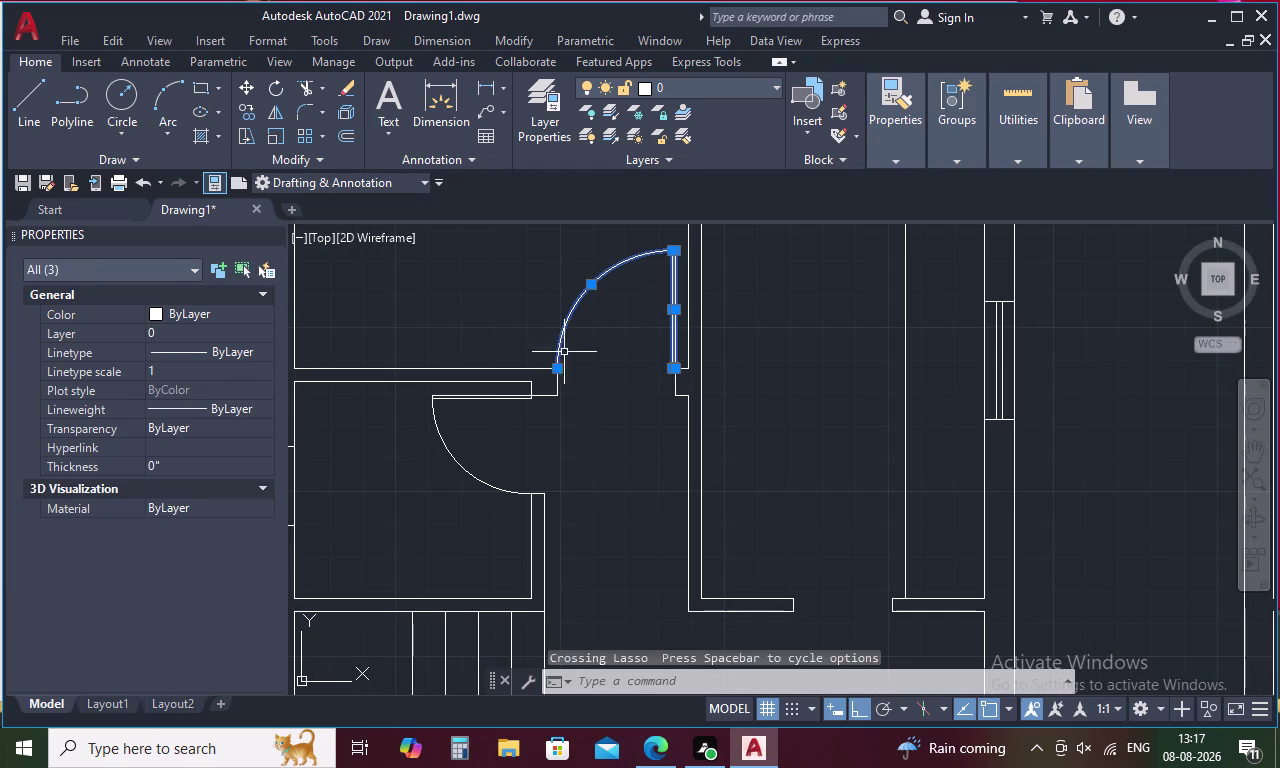
click(557, 388)
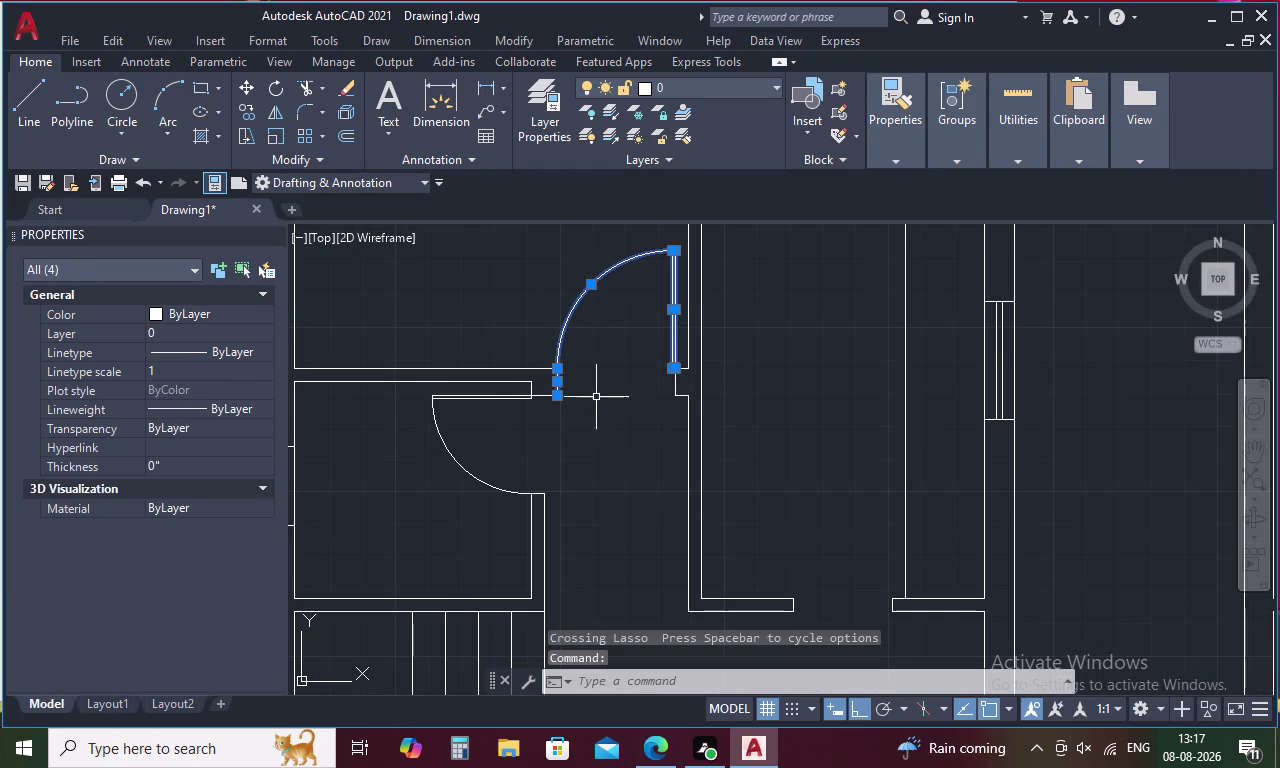
Copy the door from its leaf end onto the first-floor wall endpoint.
right_click(659, 391)
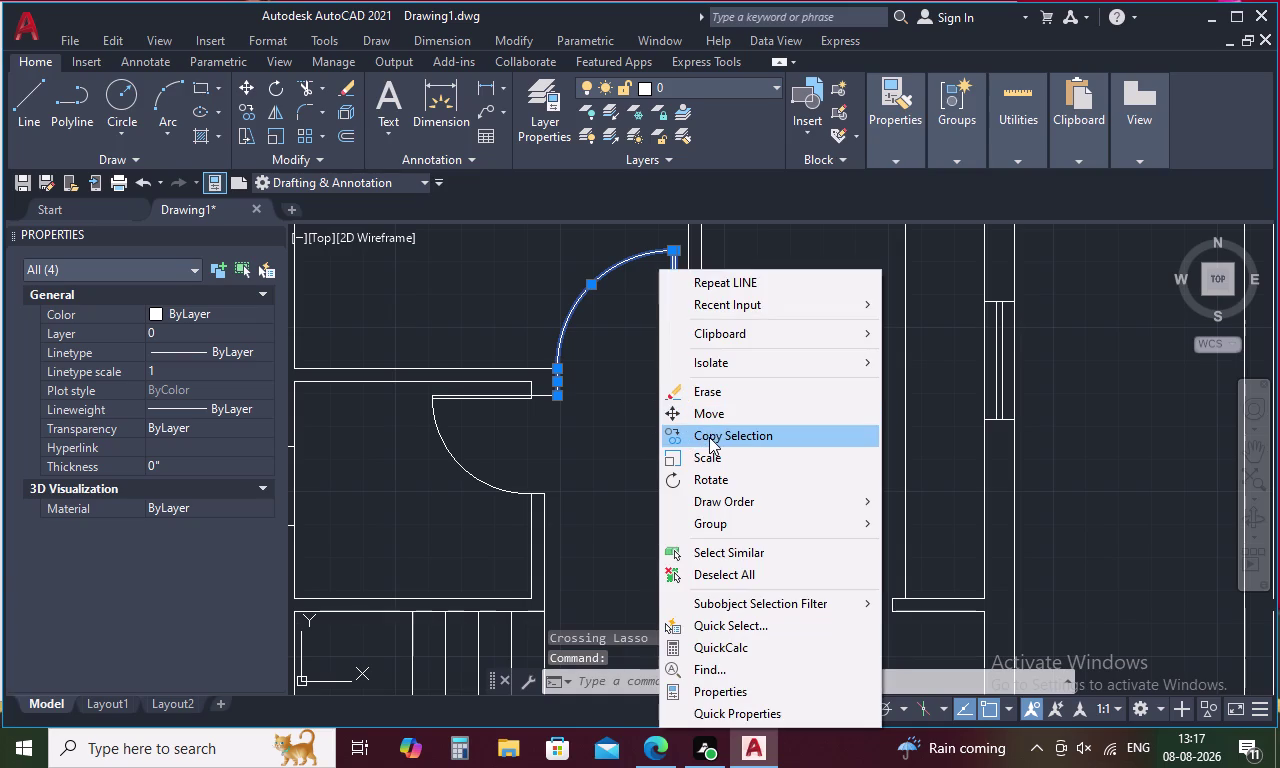
click(709, 437)
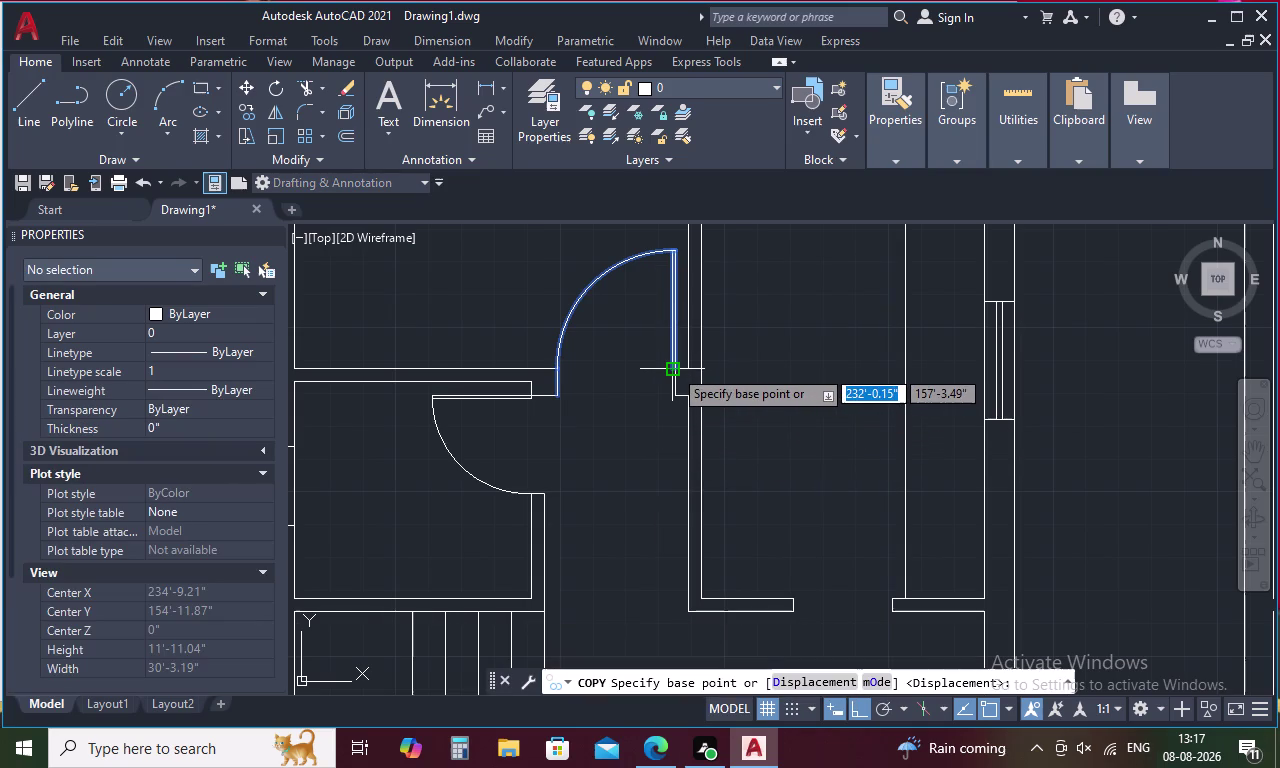
scroll(up, 3)
click(679, 370)
scroll(down, 3)
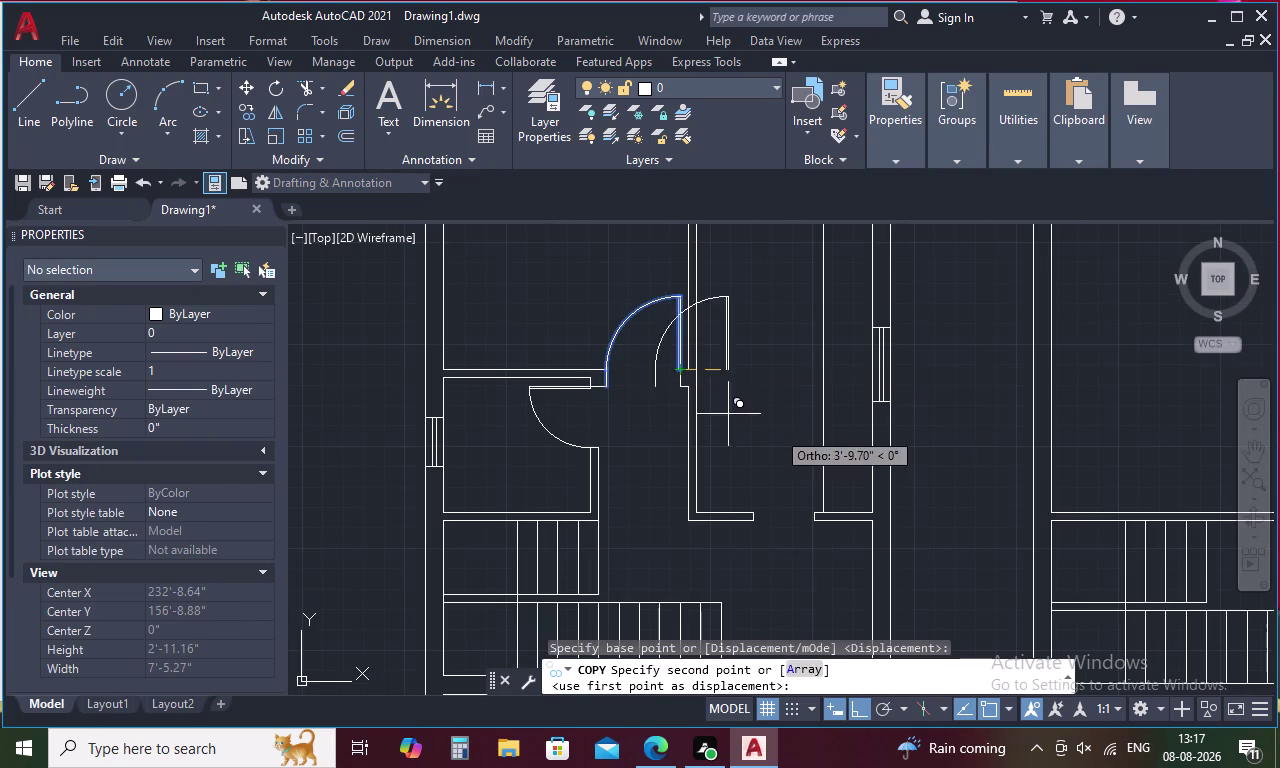
middle_drag(778, 435, 684, 291)
scroll(down, 3)
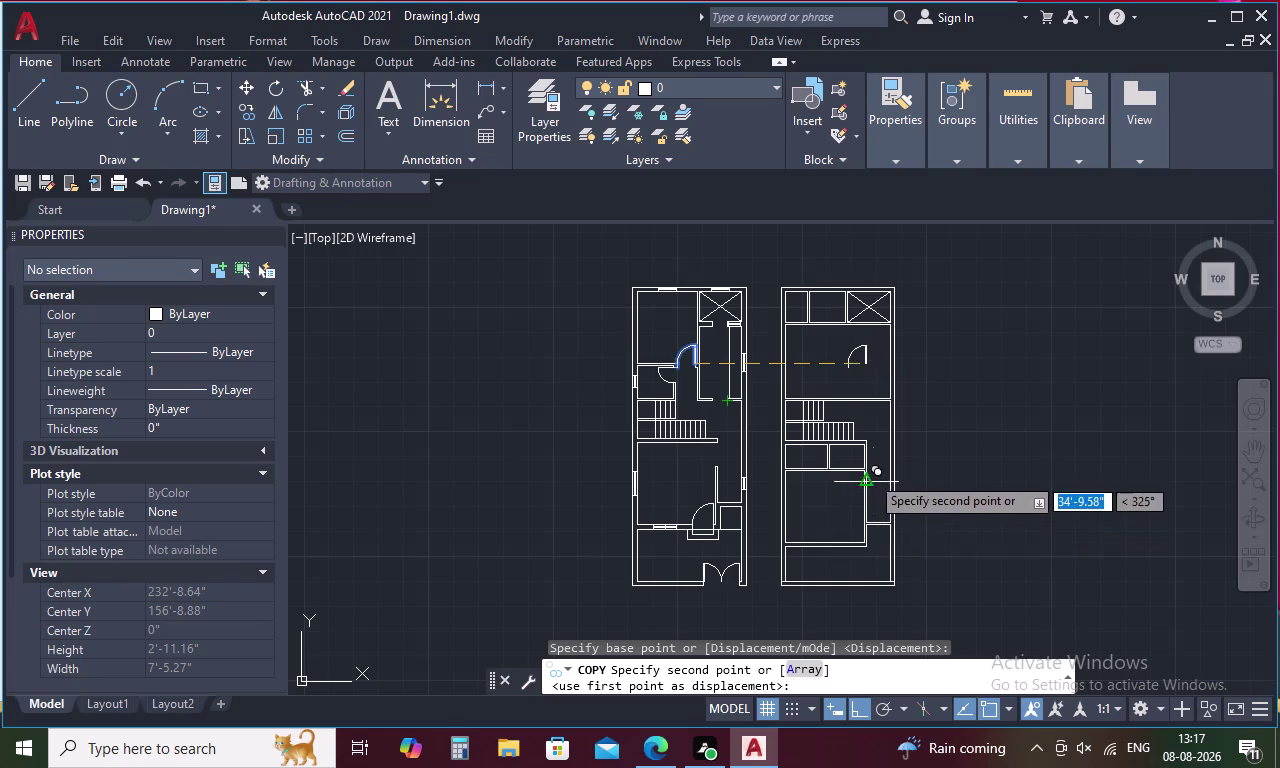
scroll(up, 3)
scroll(up, 3)
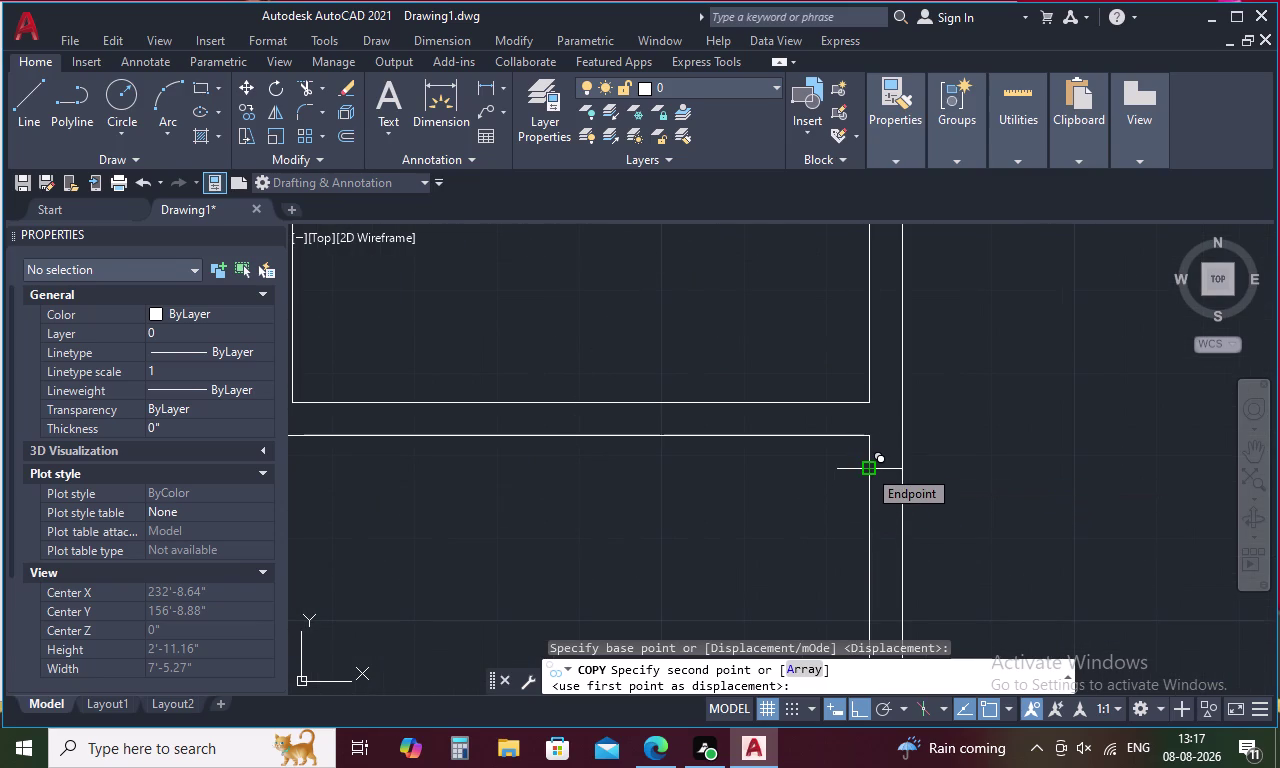
click(867, 468)
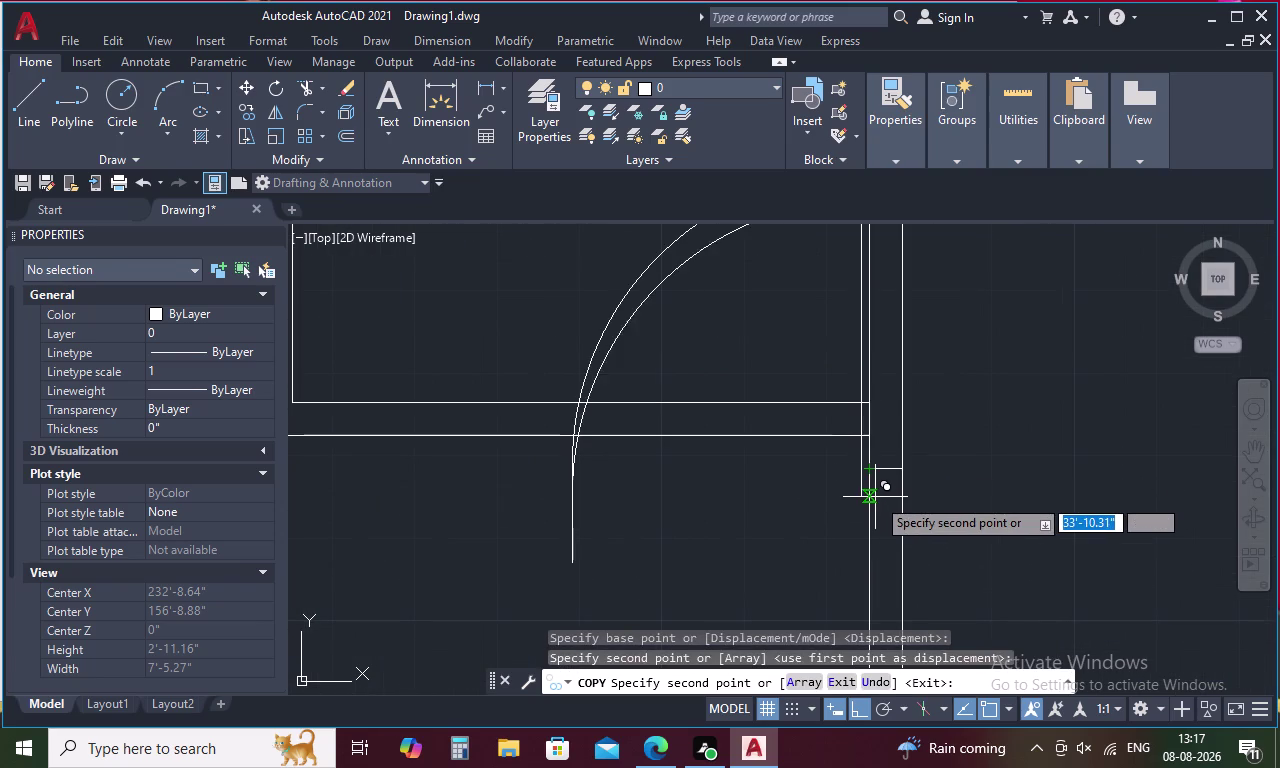
key(Escape)
Select the copied door leaf lines on the first-floor plan.
scroll(down, 3)
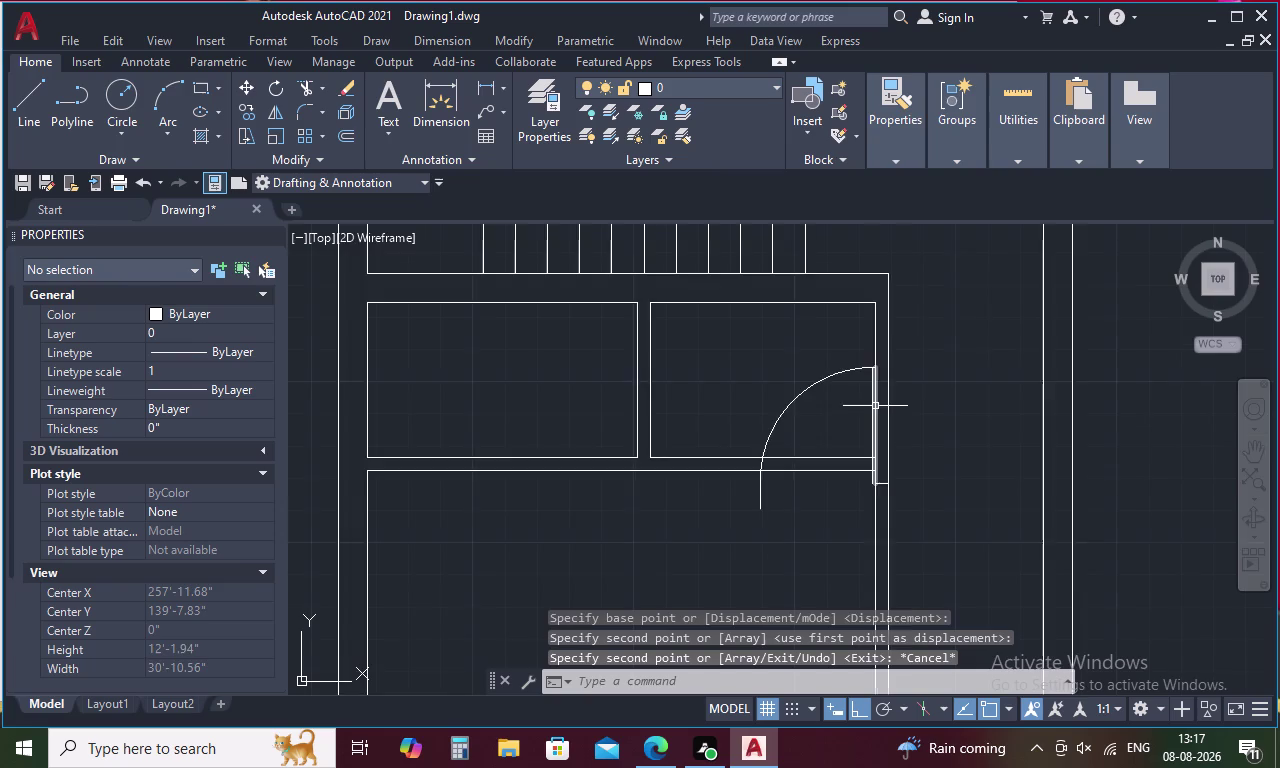
scroll(up, 3)
click(881, 409)
click(868, 429)
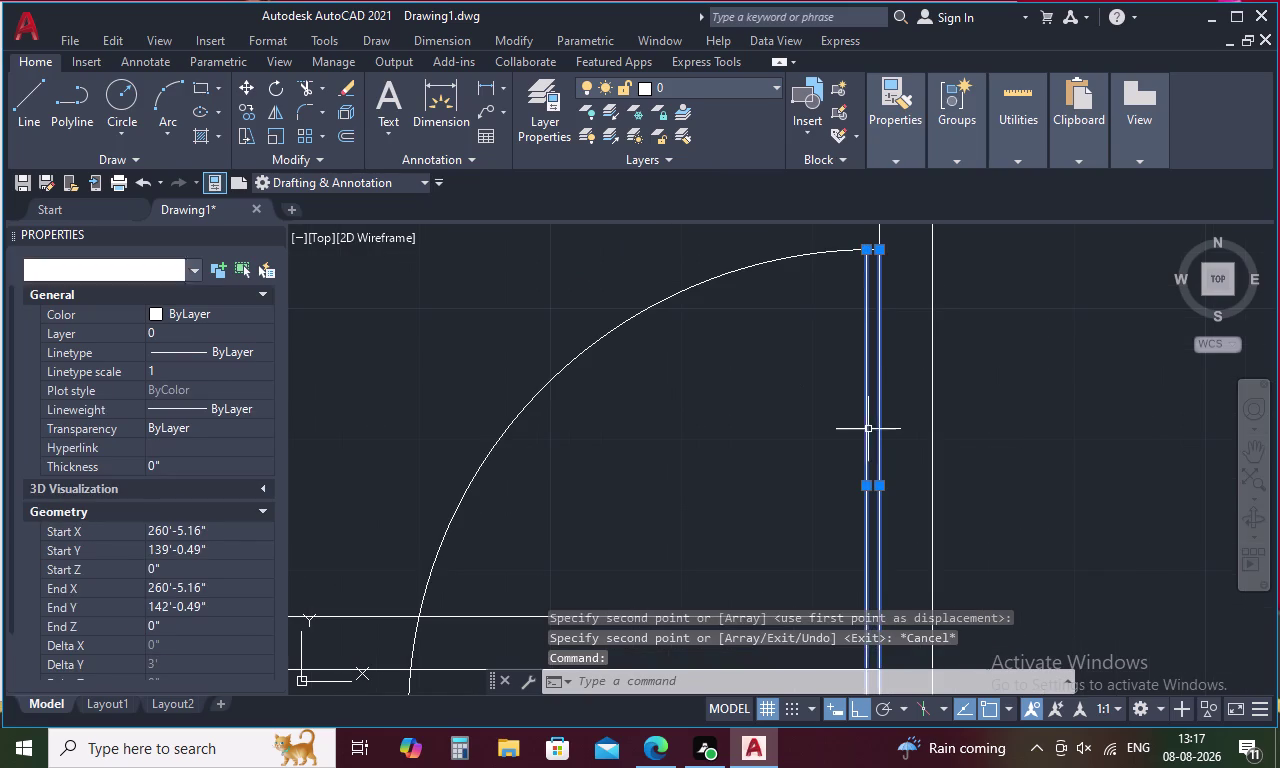
click(638, 311)
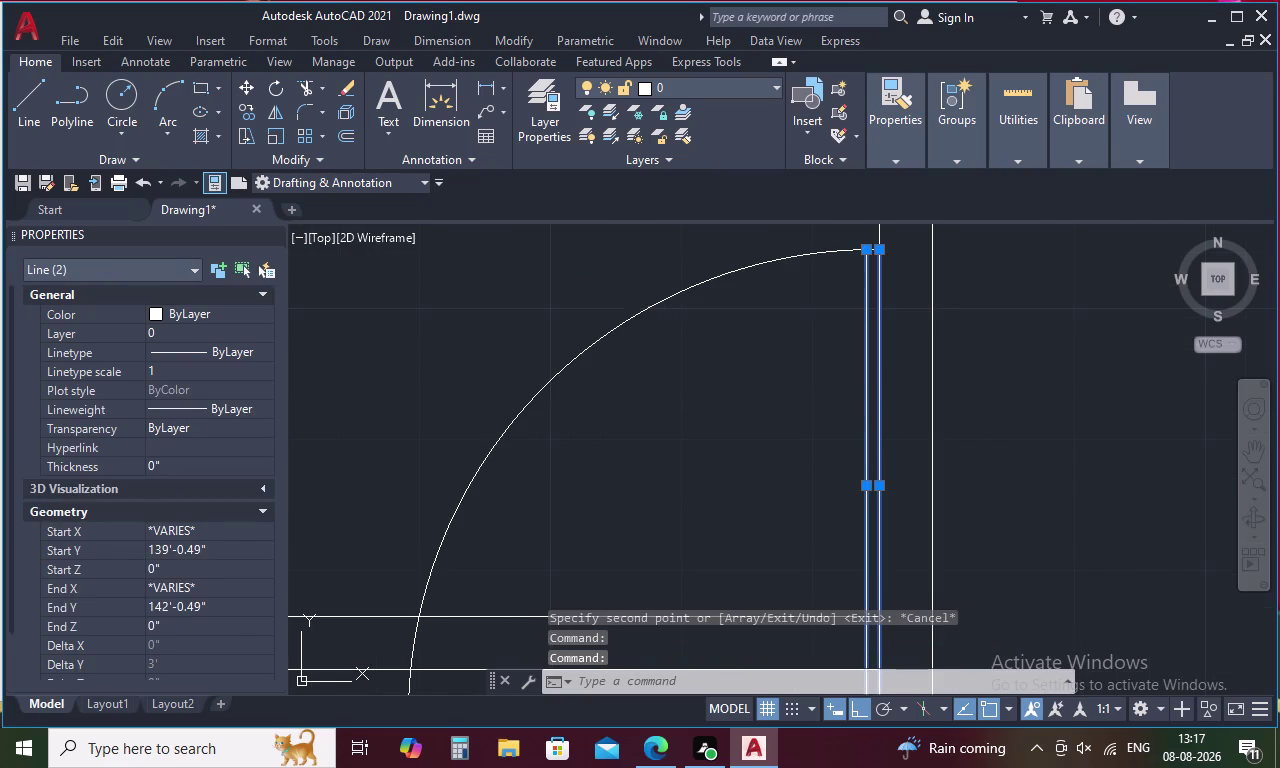
scroll(down, 3)
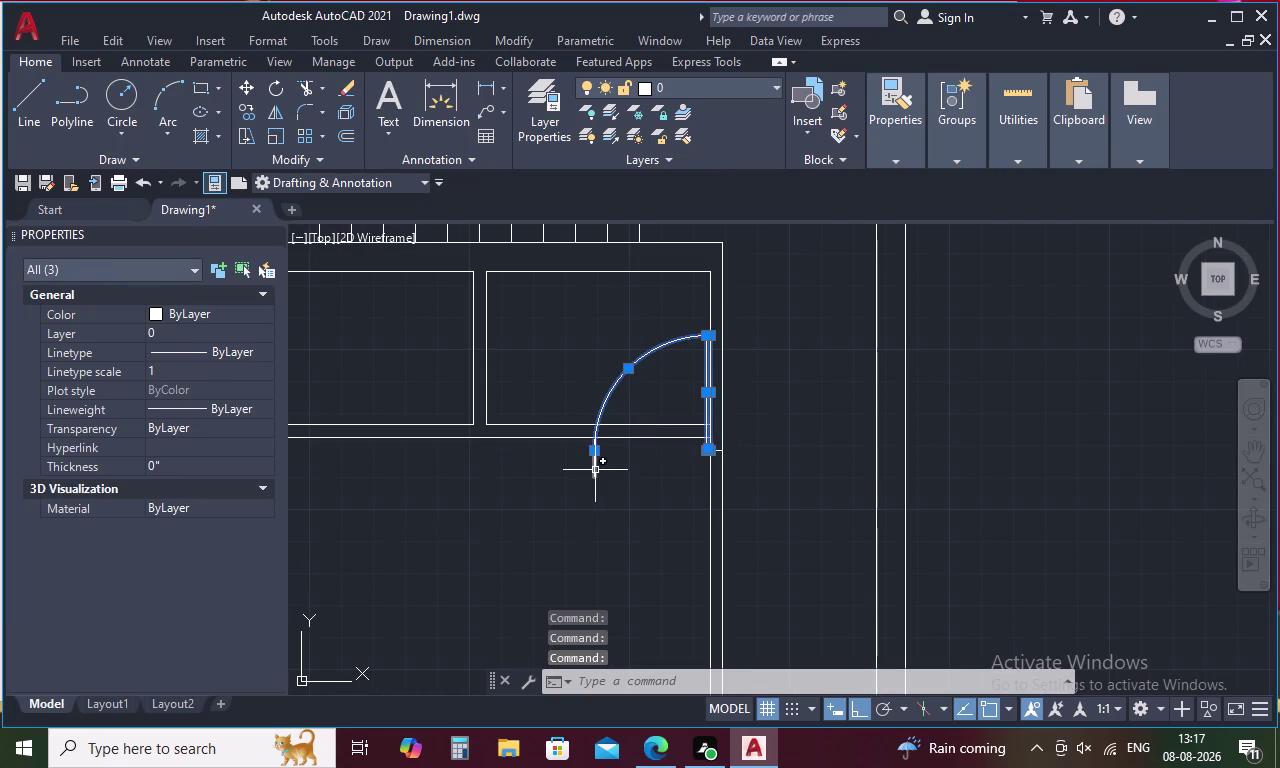
Rotate the copied door 270° about its leaf end so it swings into the room below.
click(593, 473)
right_click(611, 472)
click(725, 217)
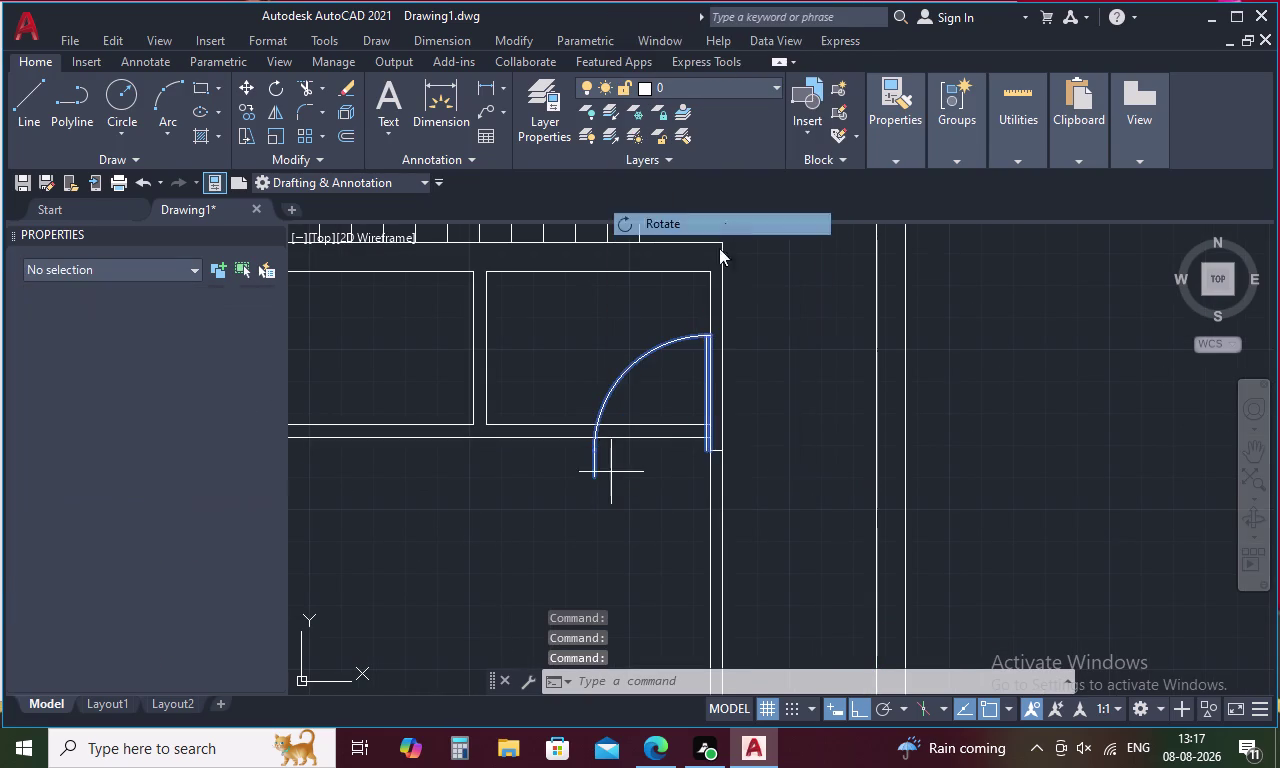
scroll(up, 3)
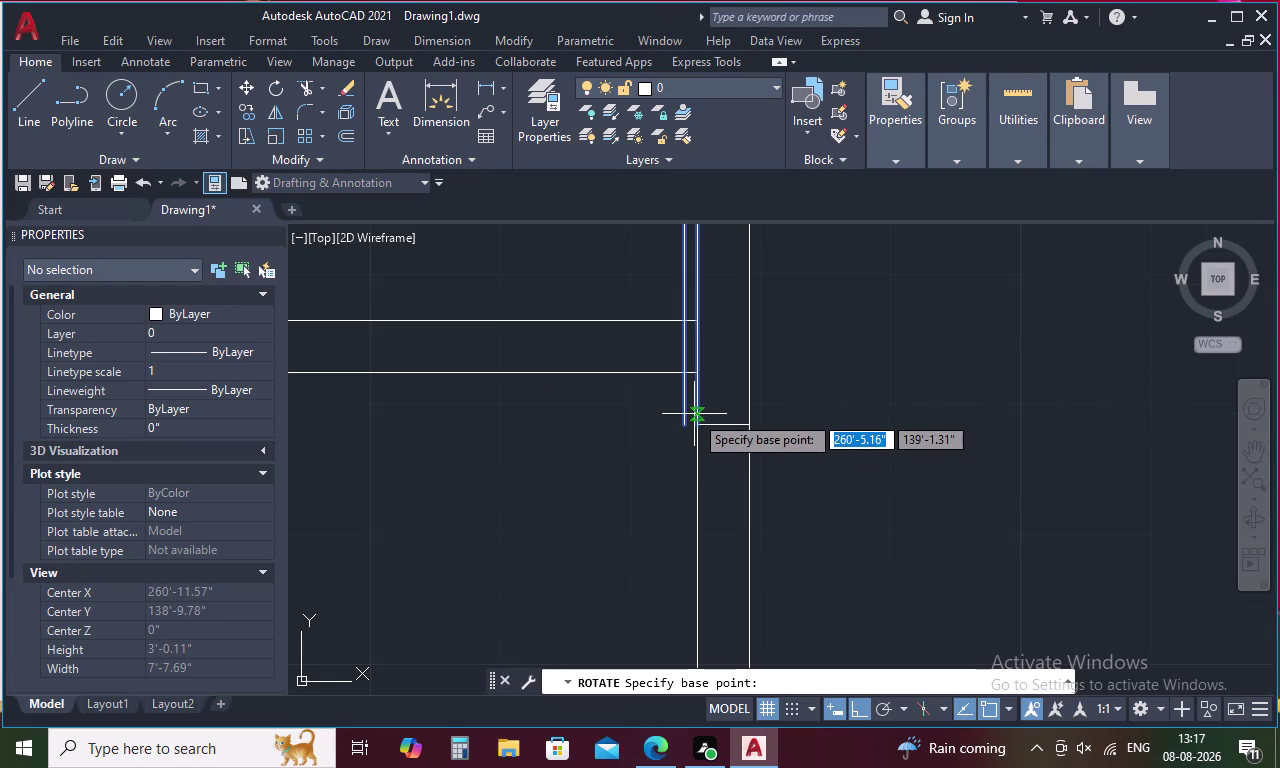
click(700, 428)
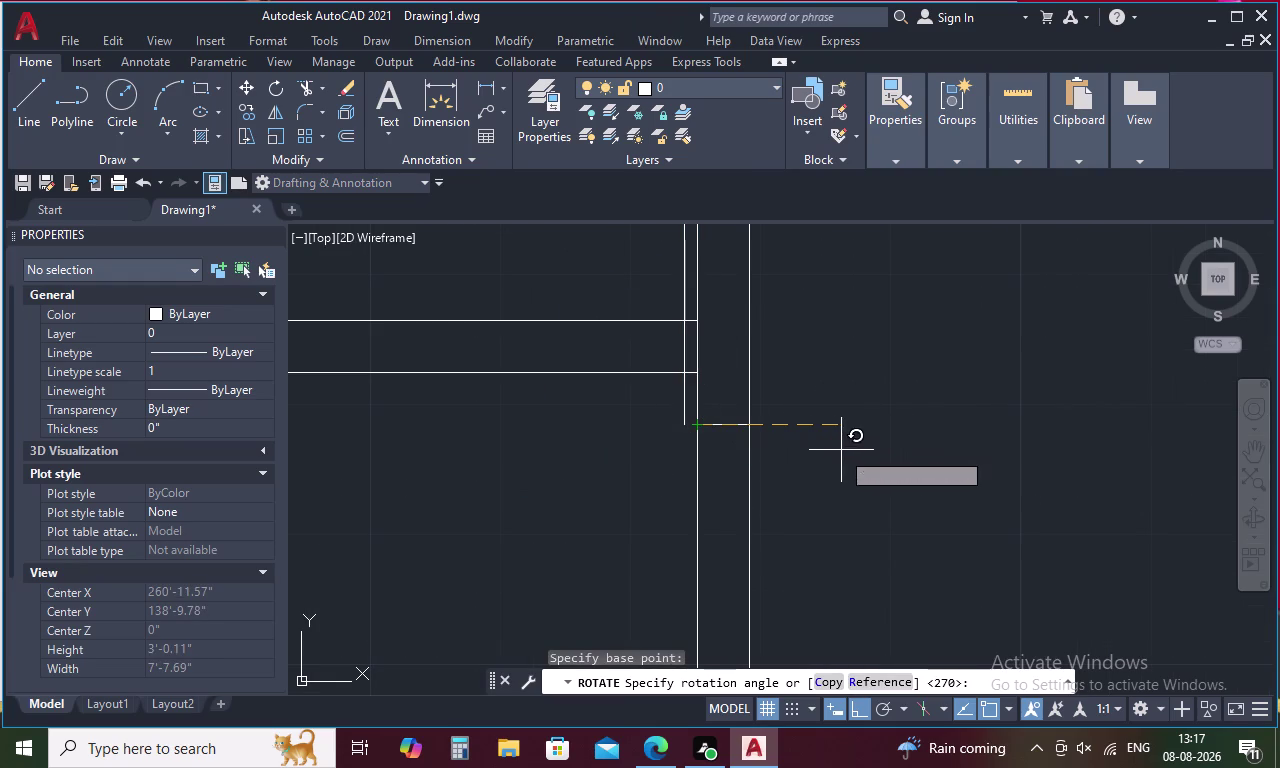
scroll(down, 3)
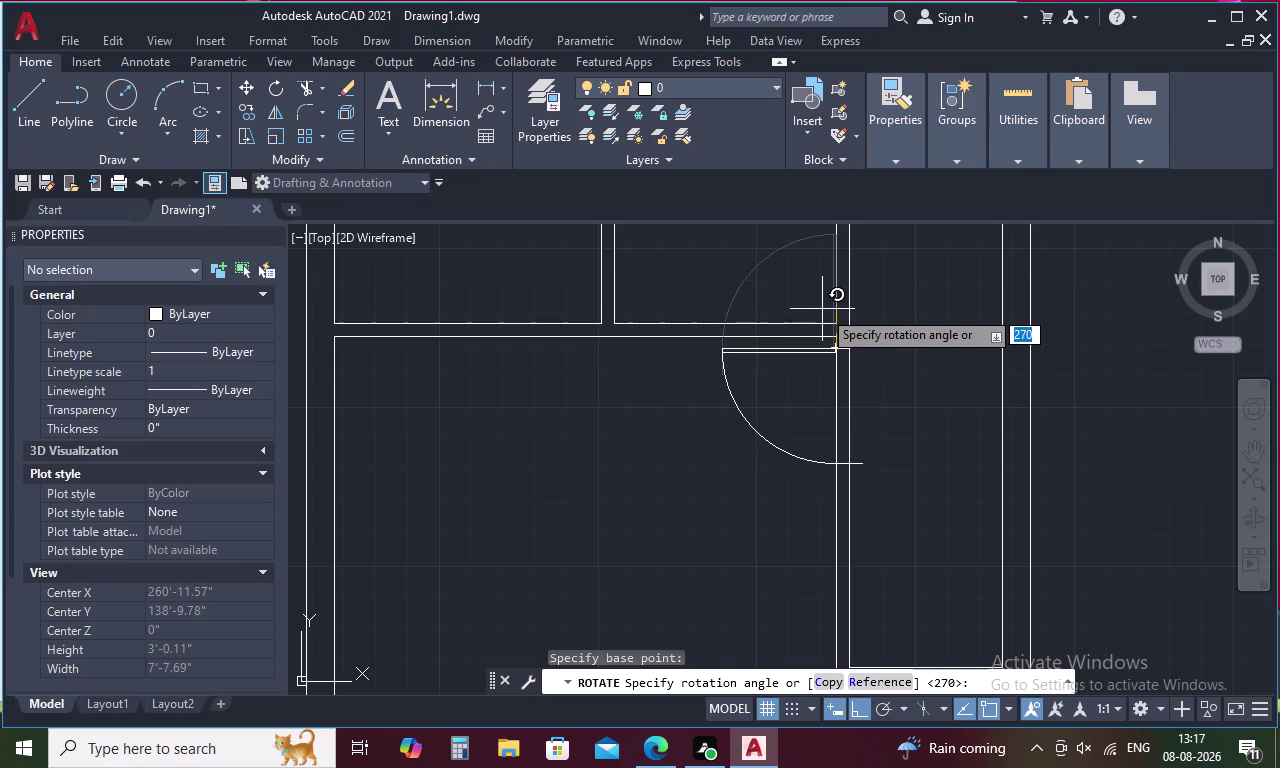
click(822, 309)
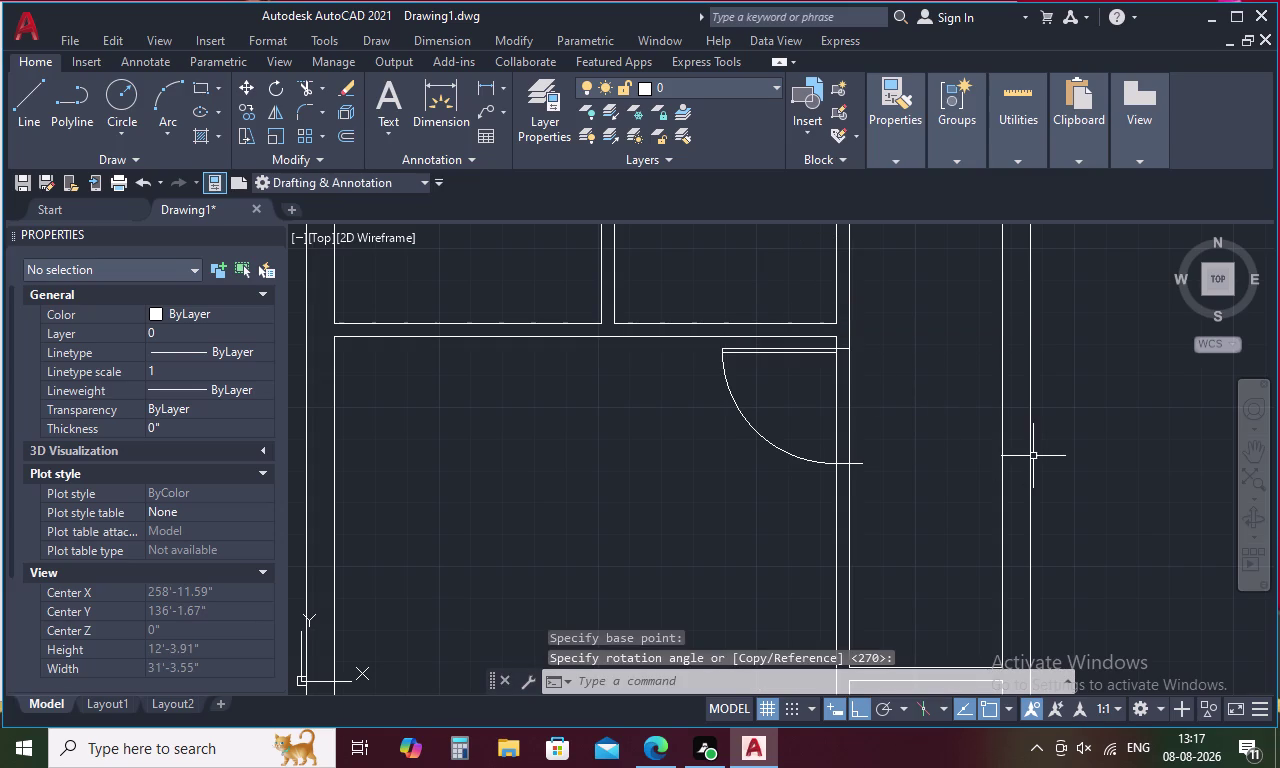
key(Escape)
Trim the wall segment across the new first-floor door opening.
text(TR)
key(space)
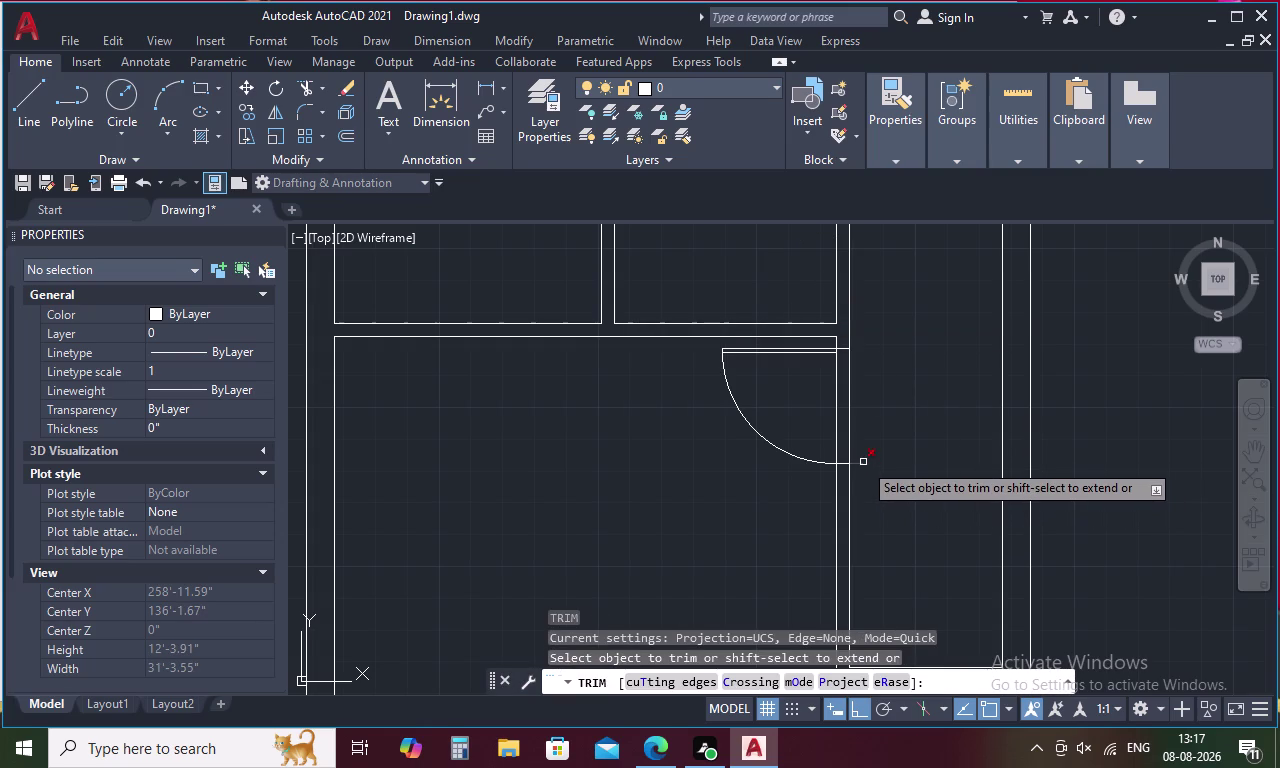
click(863, 462)
scroll(down, 3)
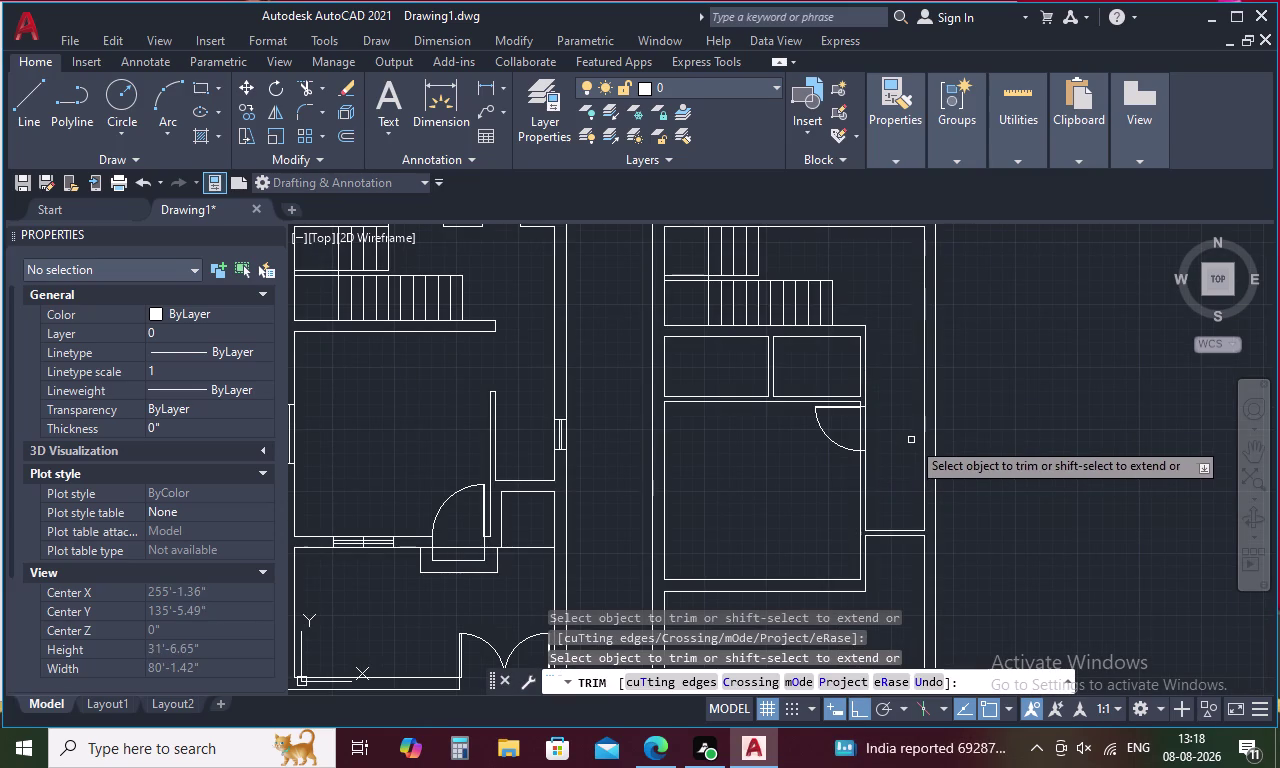
middle_drag(872, 389, 842, 583)
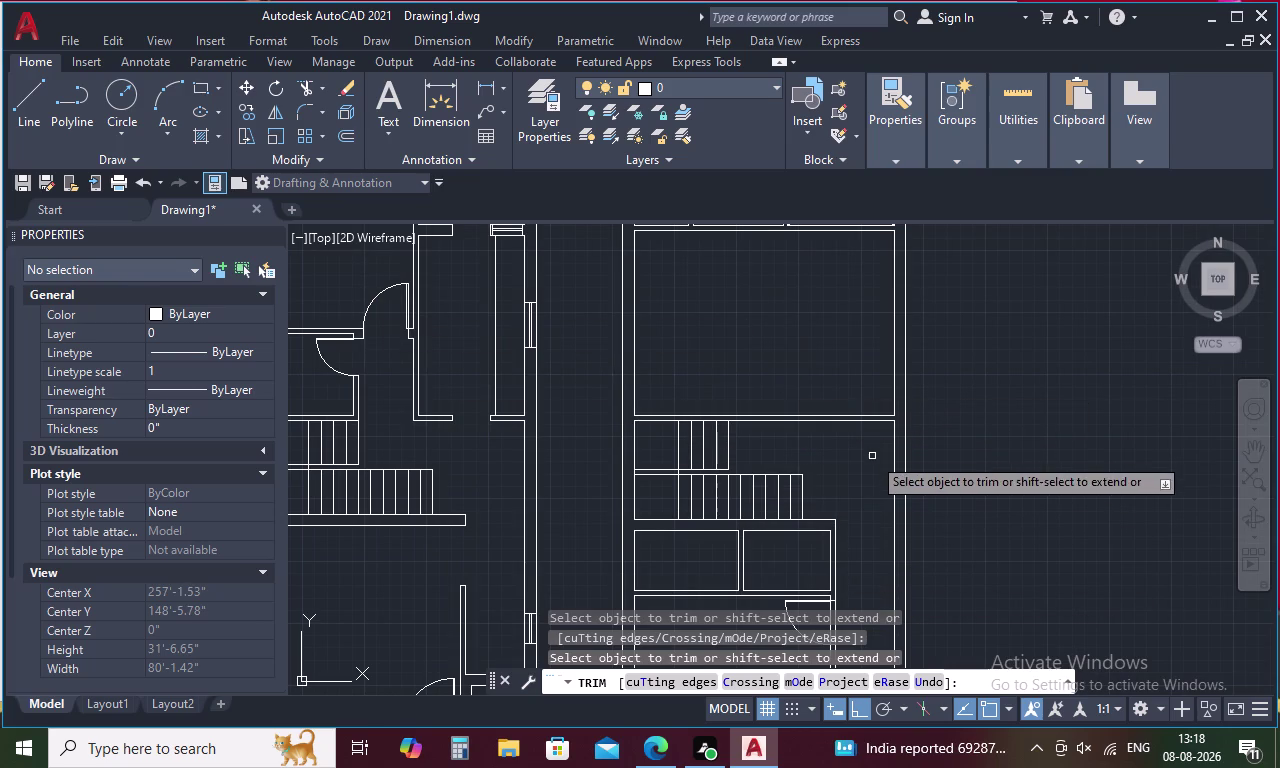
key(Escape)
key(l)
key(space)
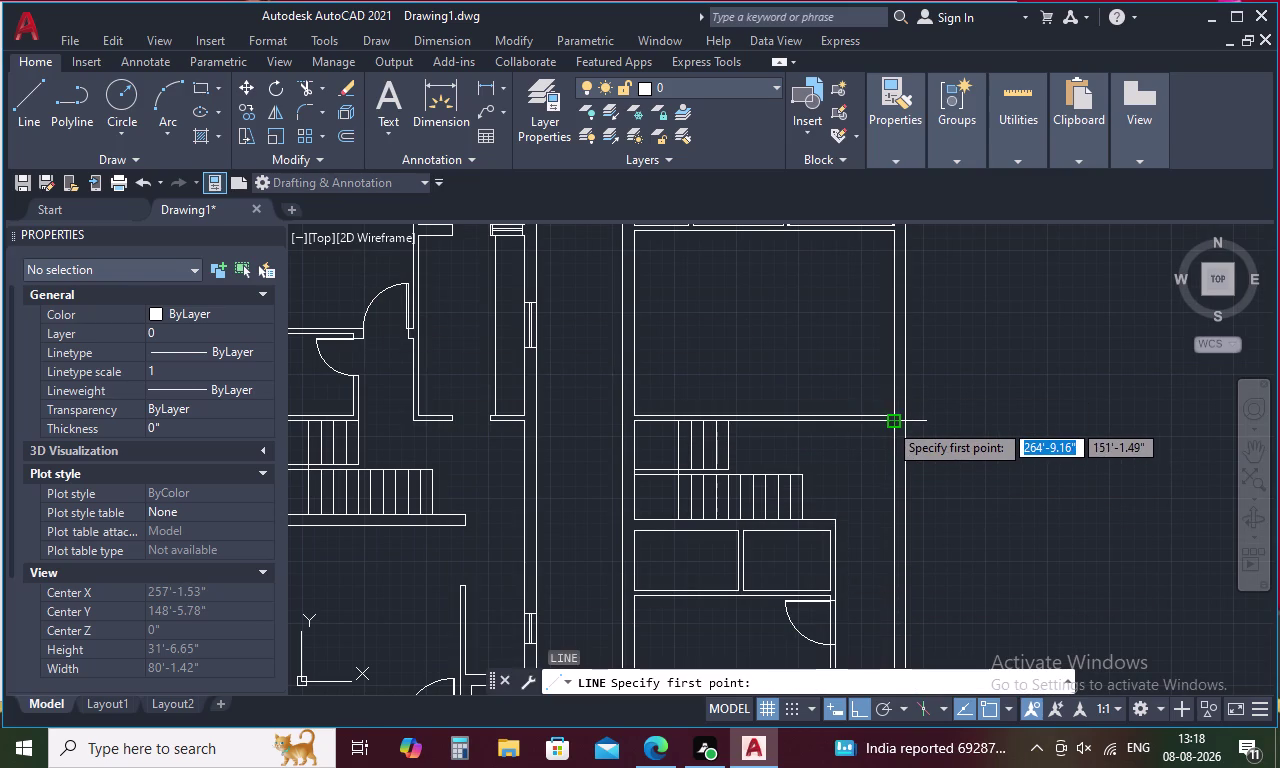
Start a line at the wall corner, then cancel the mistyped length.
scroll(up, 3)
click(891, 416)
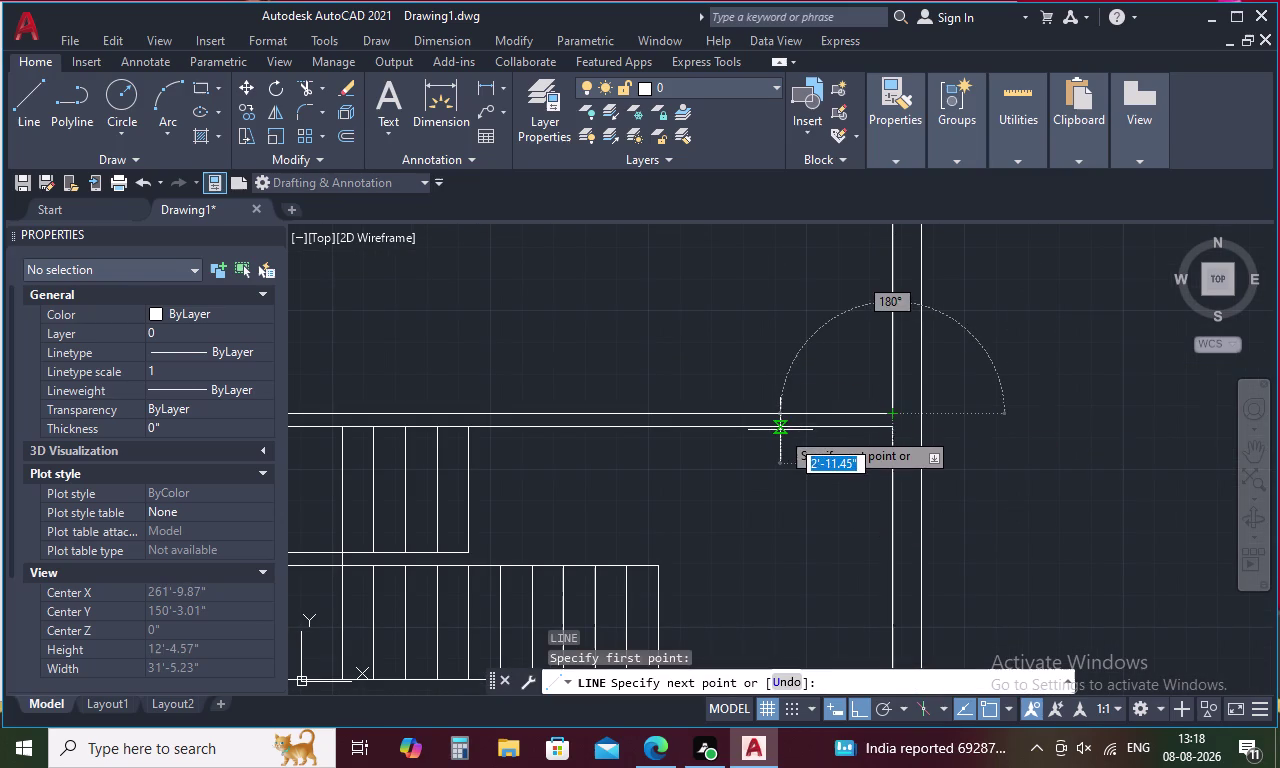
key(4)
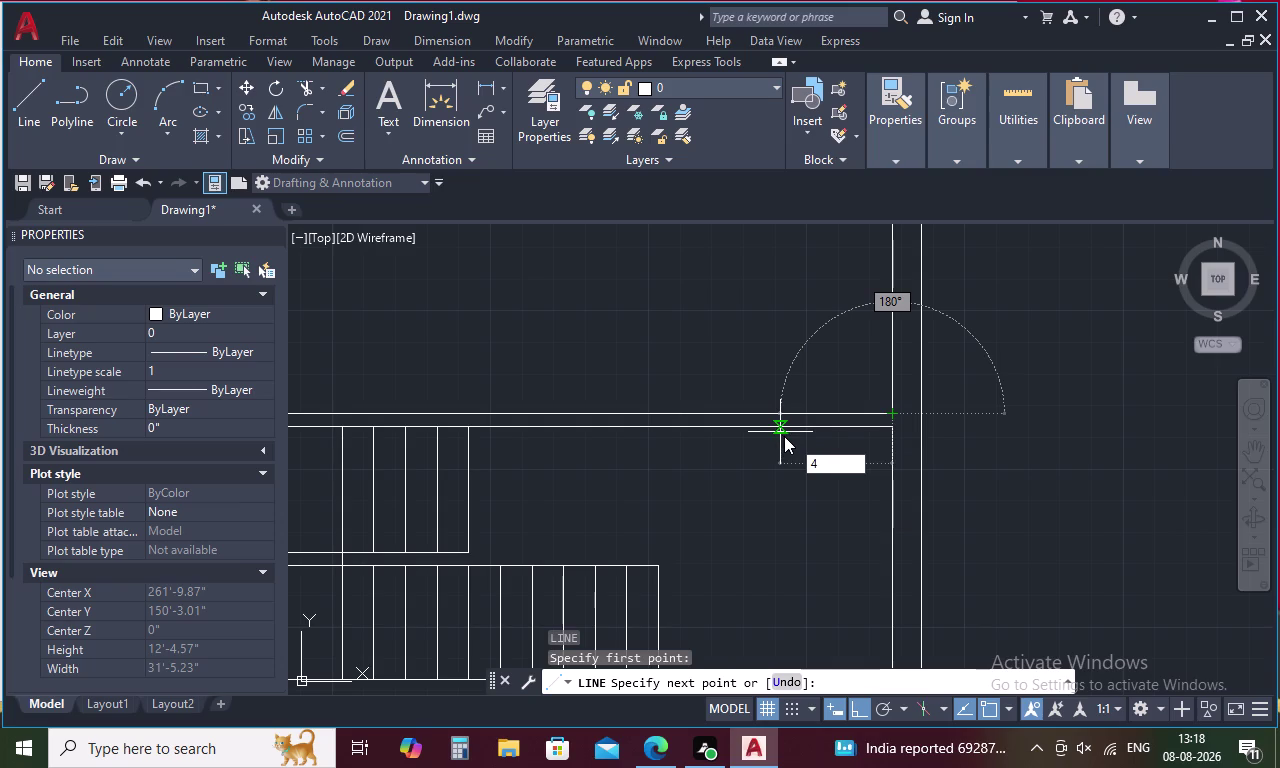
scroll(down, 3)
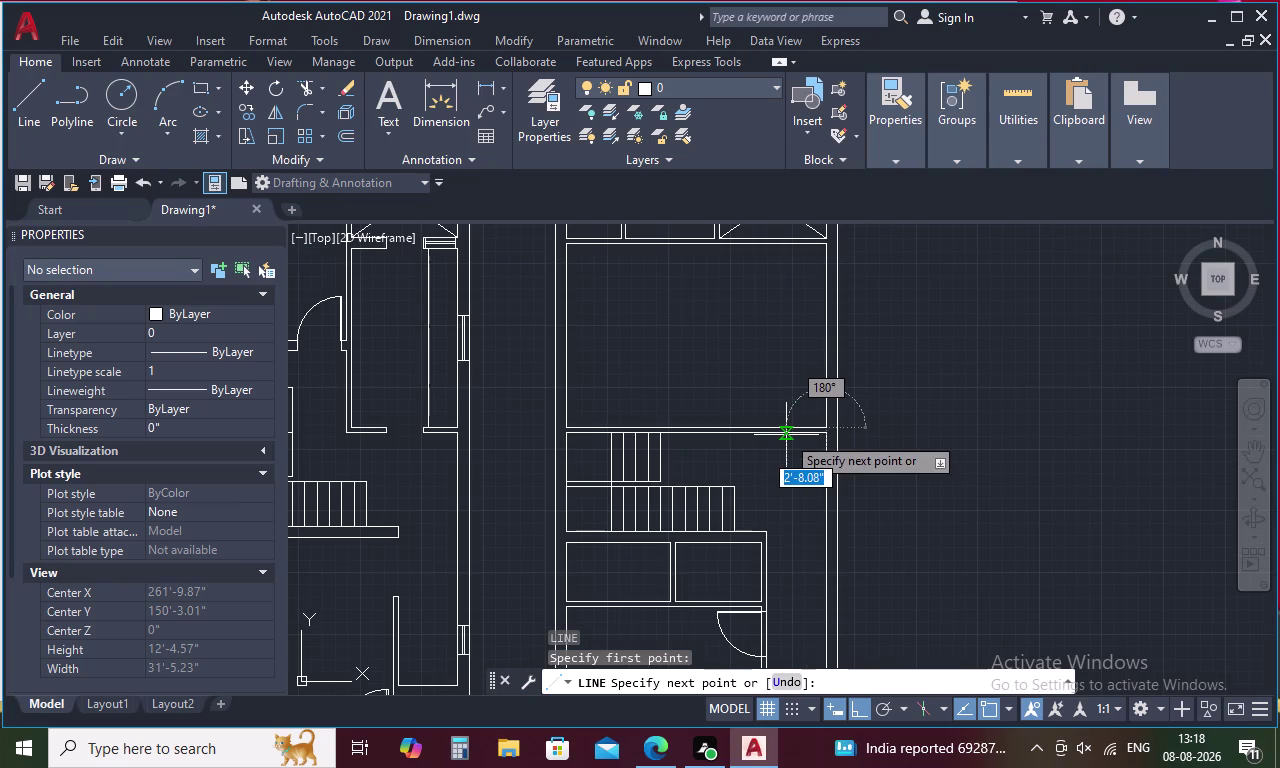
key(period)
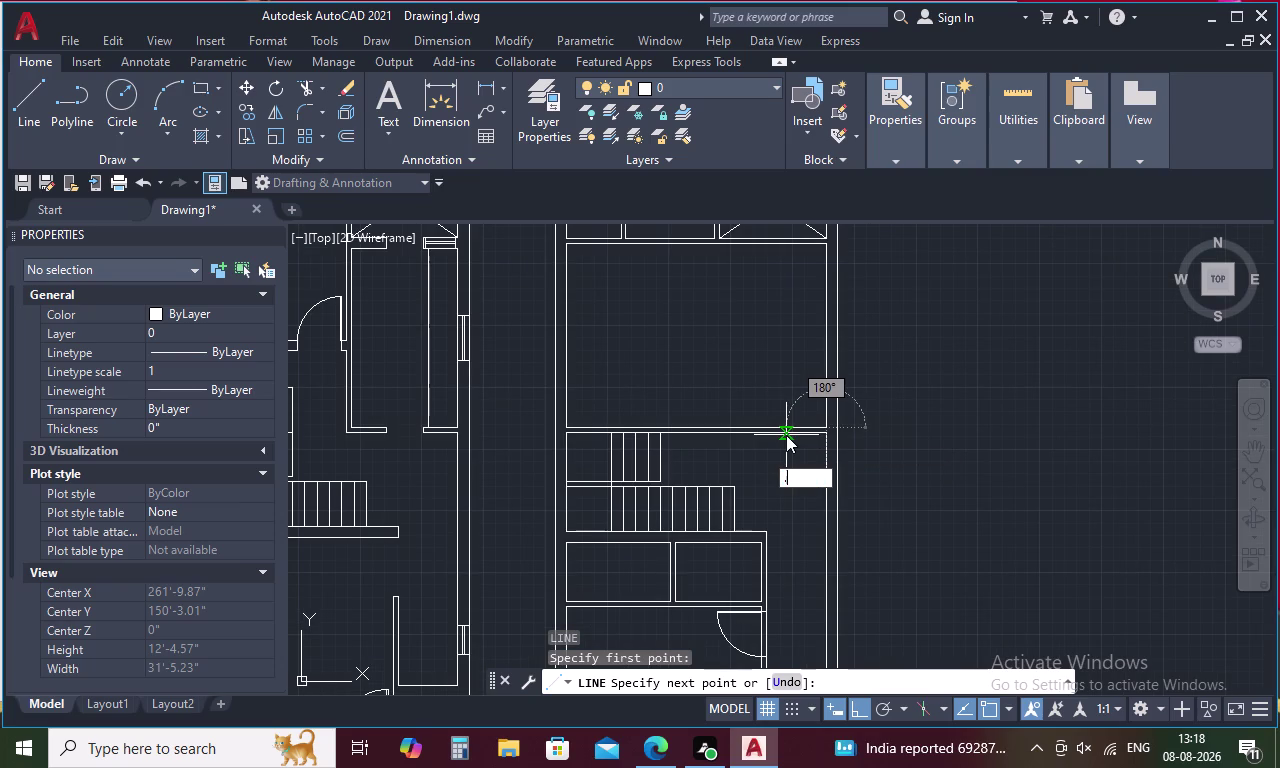
key(BackSpace)
key(BackSpace)
key(Escape)
Restart LINE with TK tracking from the wall corner beside the staircase.
text(L)
key(space)
text(T)
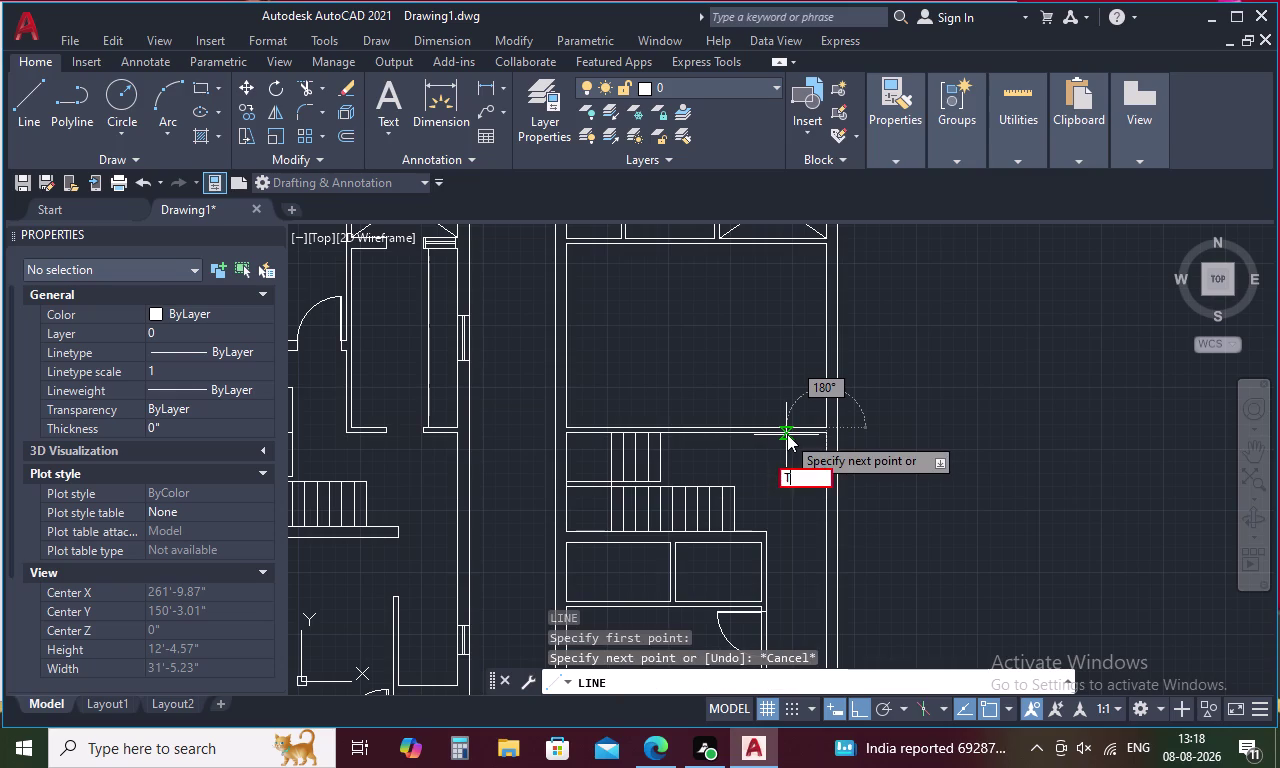
text(K)
key(space)
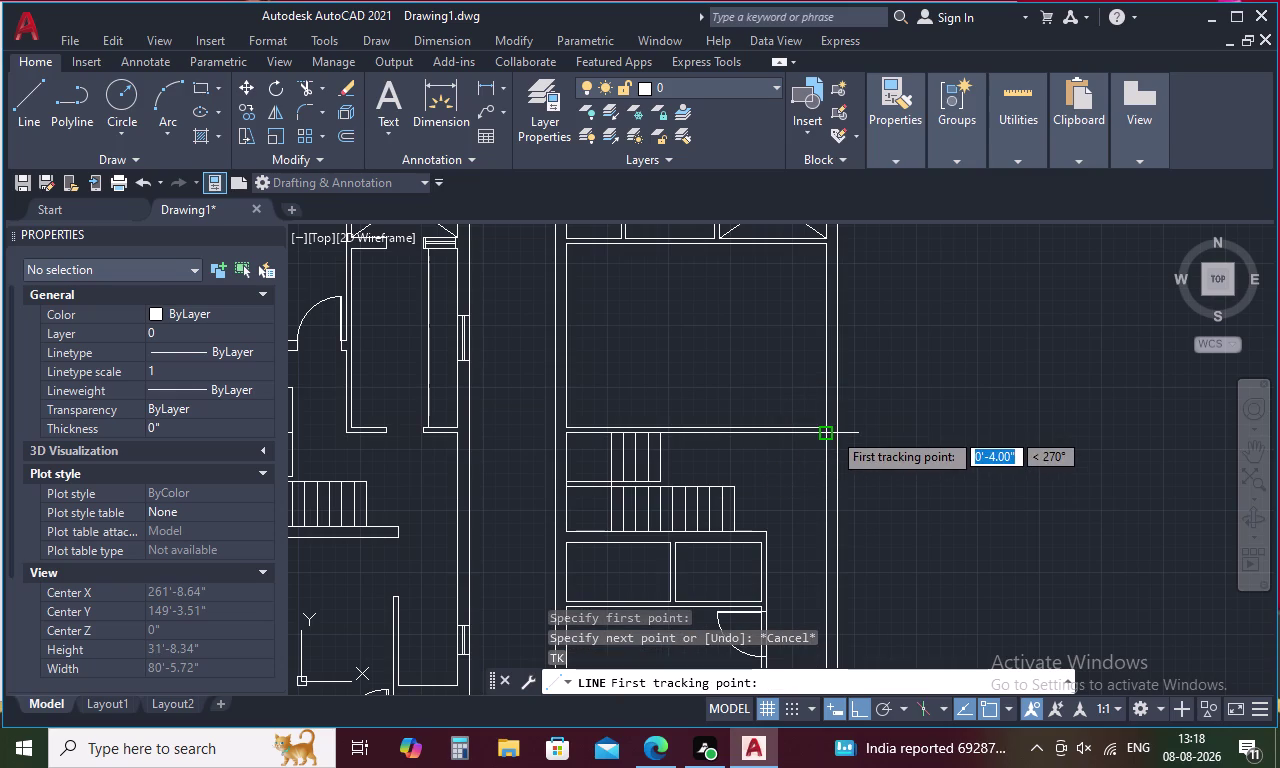
scroll(up, 3)
click(817, 416)
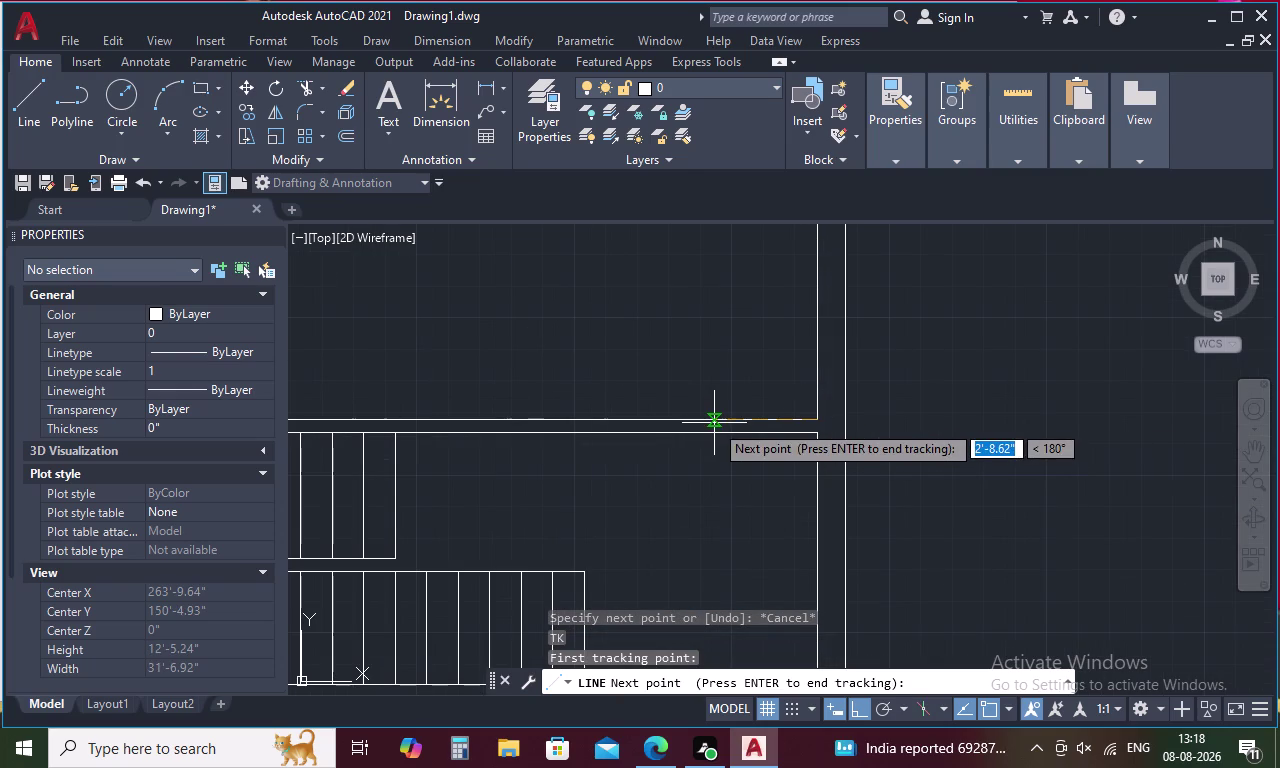
Apply a 4.5 tracking offset and draw the short vertical jamb line.
key(4)
key(period)
key(5)
key(space)
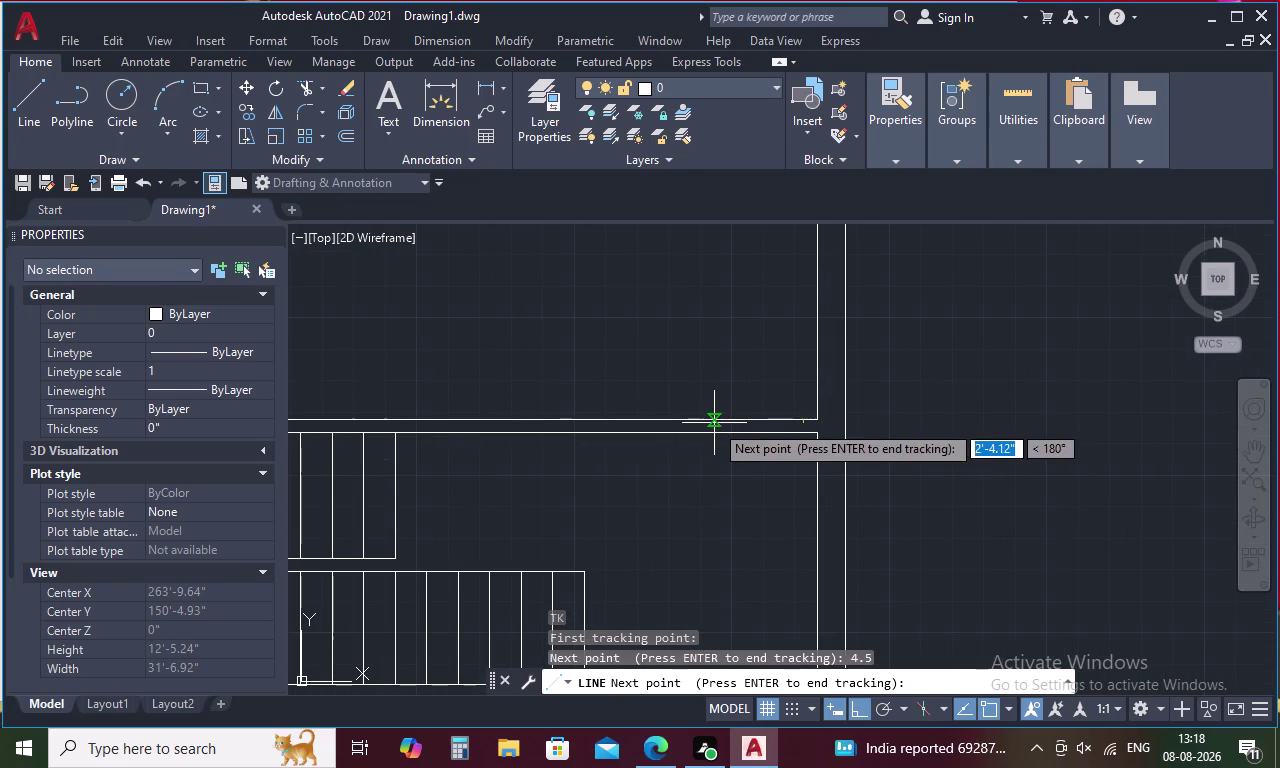
key(space)
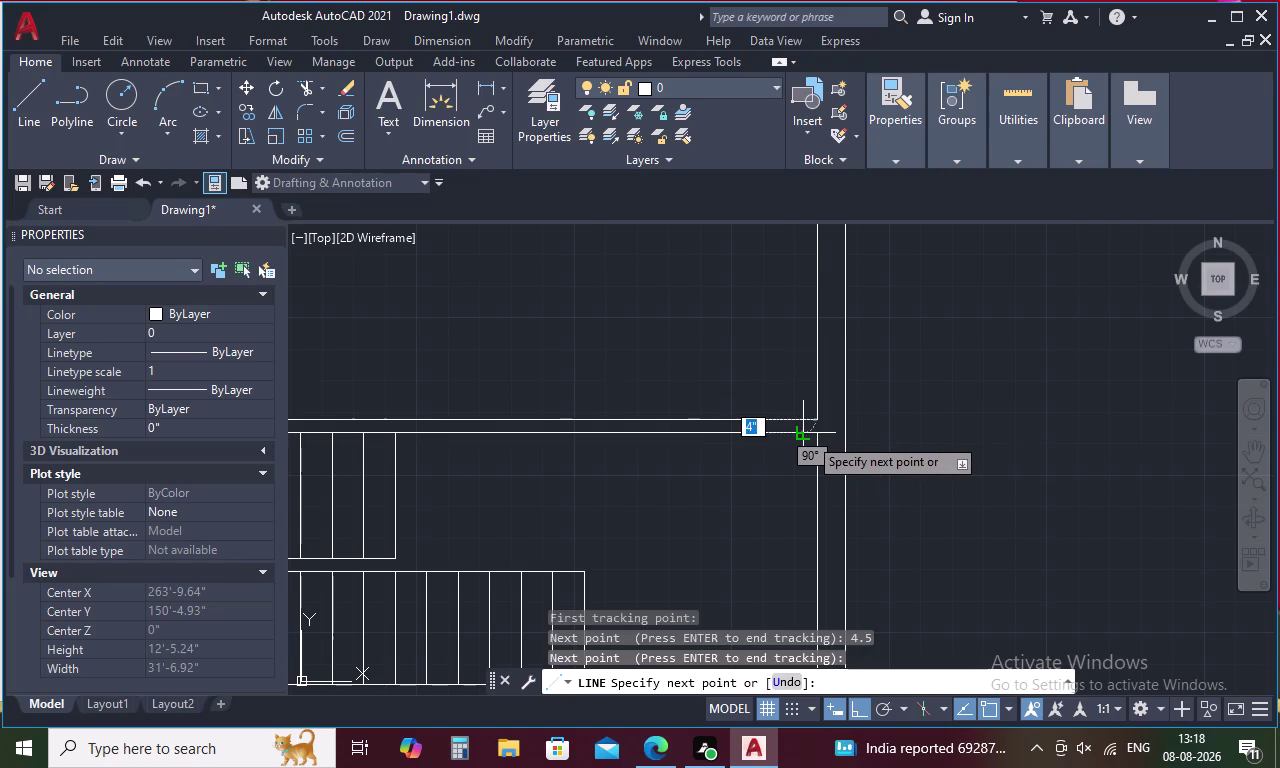
click(808, 436)
key(Escape)
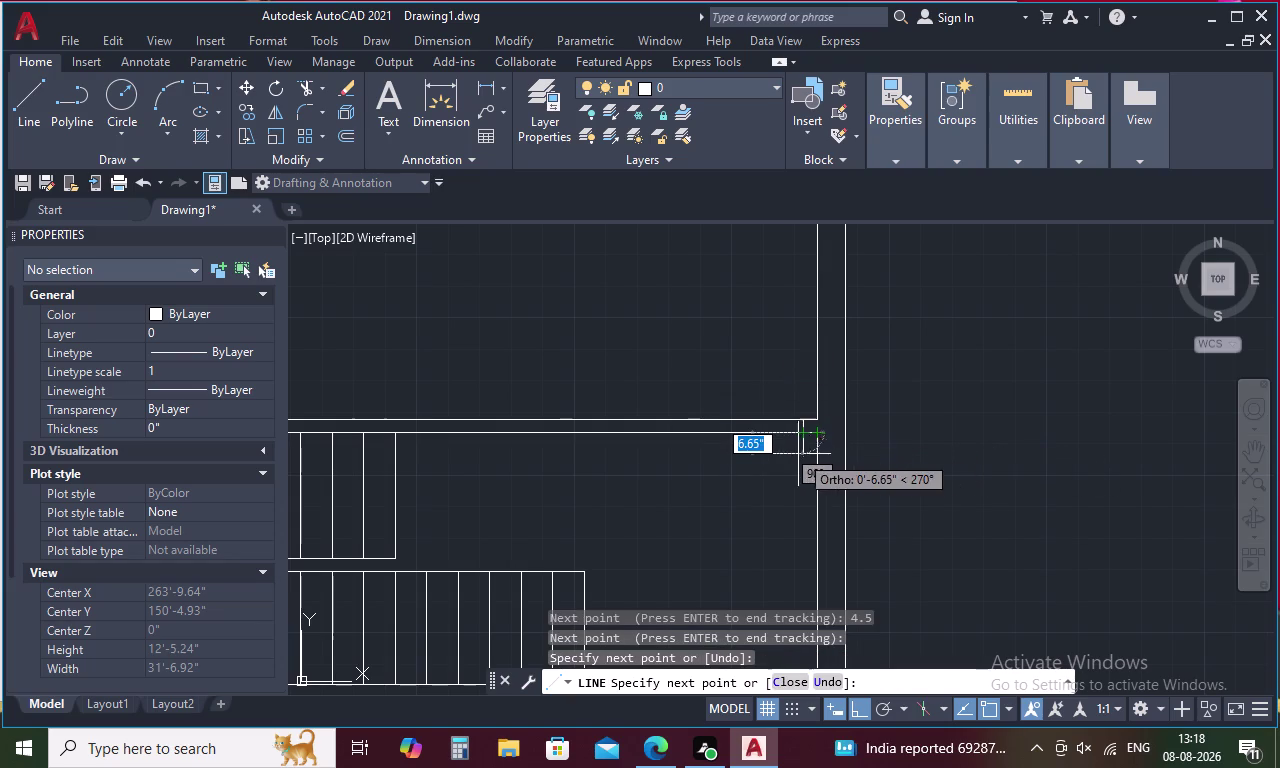
key(Escape)
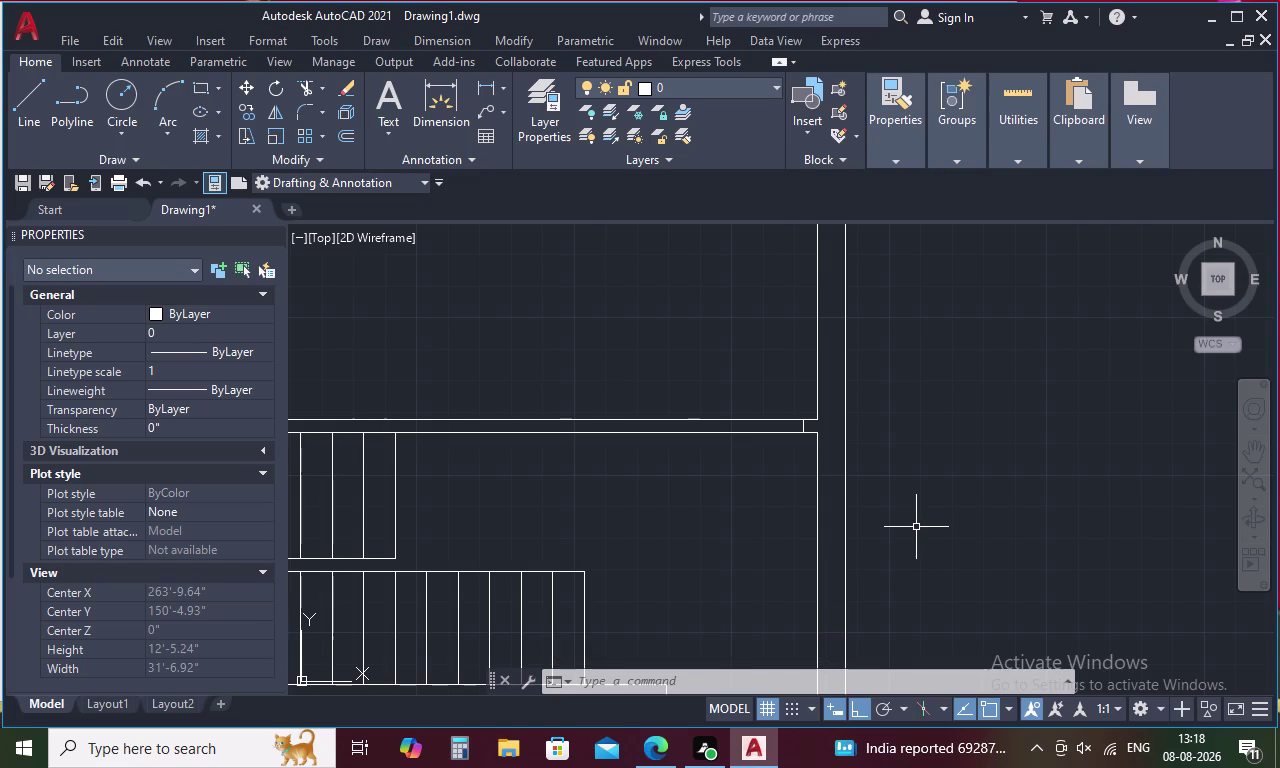
Cancel OFFSET and copy the left-hand plan's door and swing, with the jamb as base point.
key(o)
key(space)
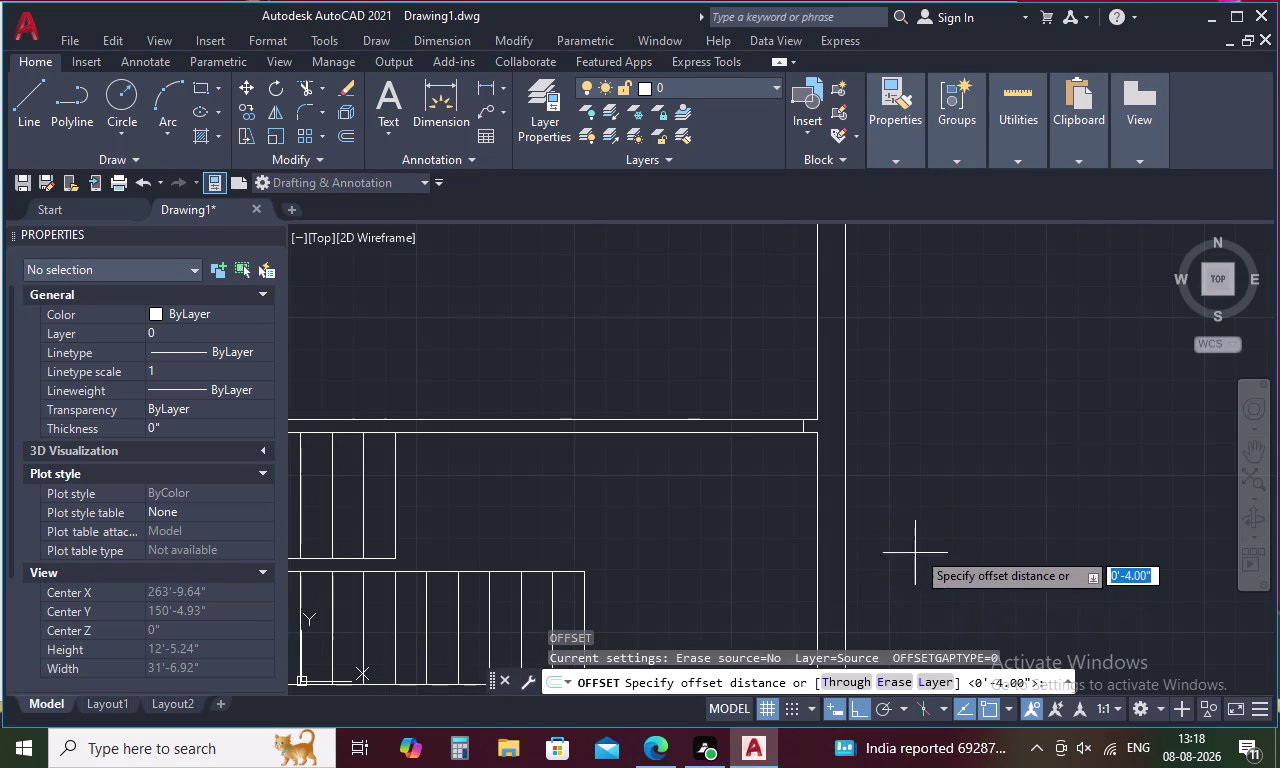
key(Escape)
scroll(down, 3)
scroll(up, 3)
scroll(up, 3)
drag(603, 359, 317, 362)
middle_drag(369, 506, 538, 358)
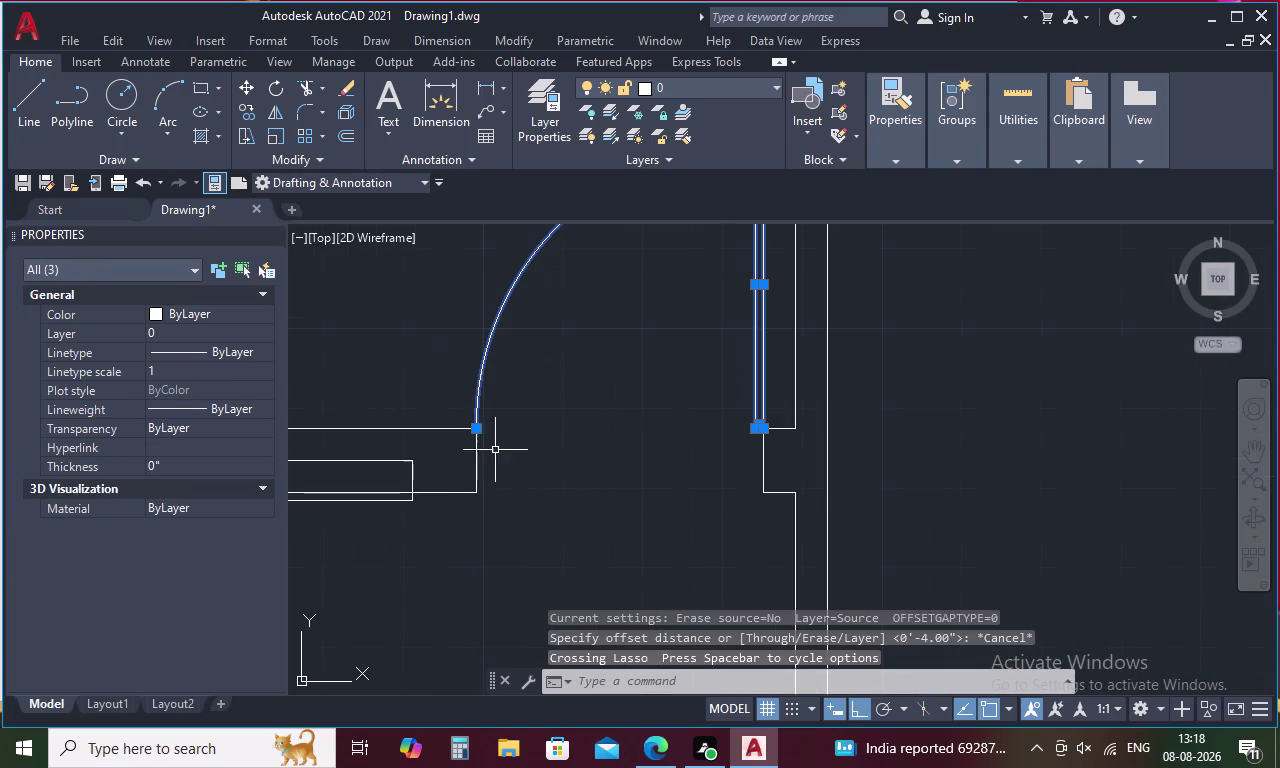
click(477, 462)
right_click(701, 474)
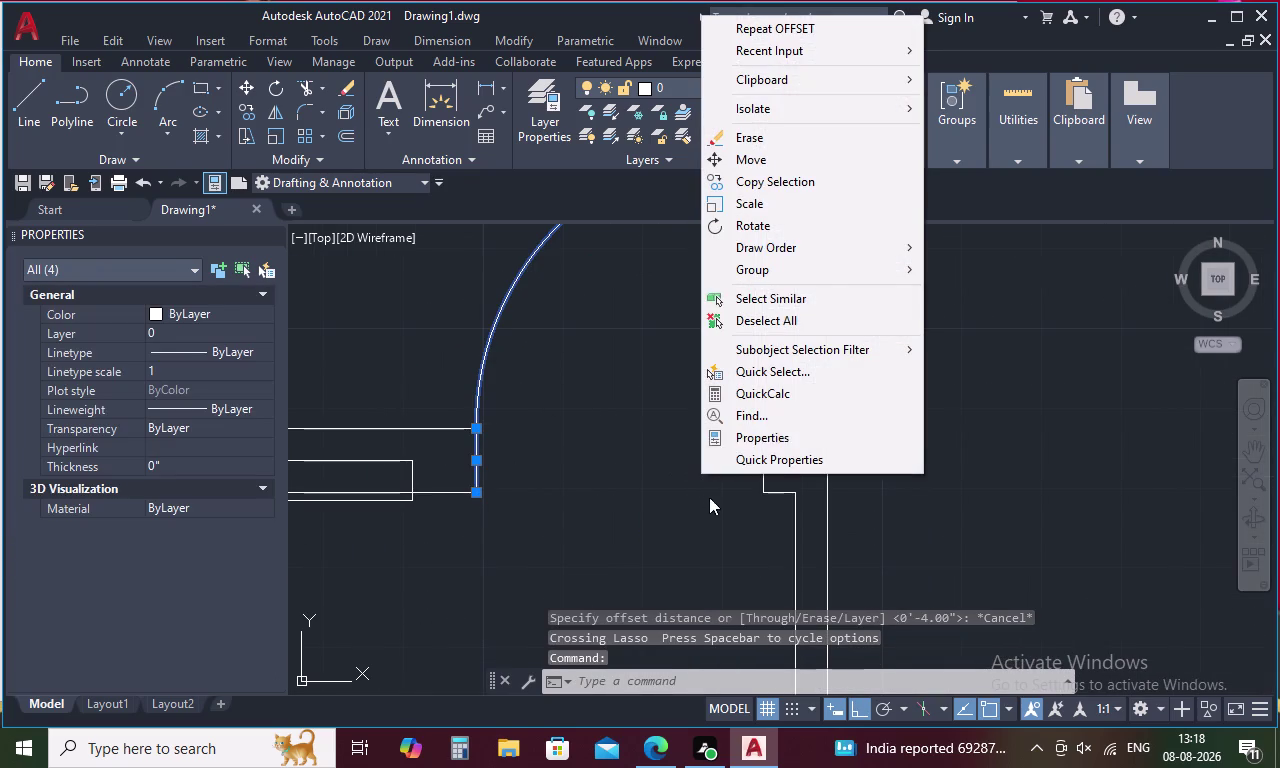
click(813, 182)
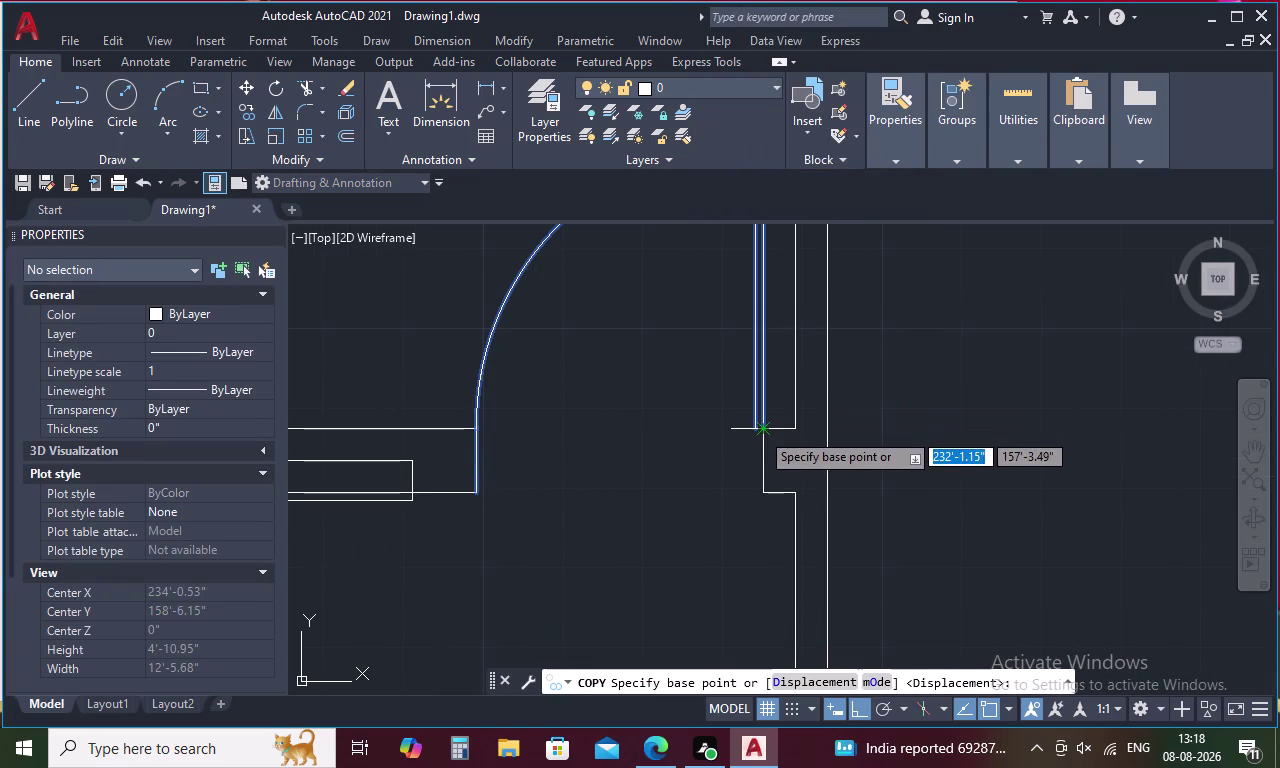
click(760, 431)
Place the copied door and swing in the right-hand plan's wall opening.
middle_drag(895, 423, 607, 372)
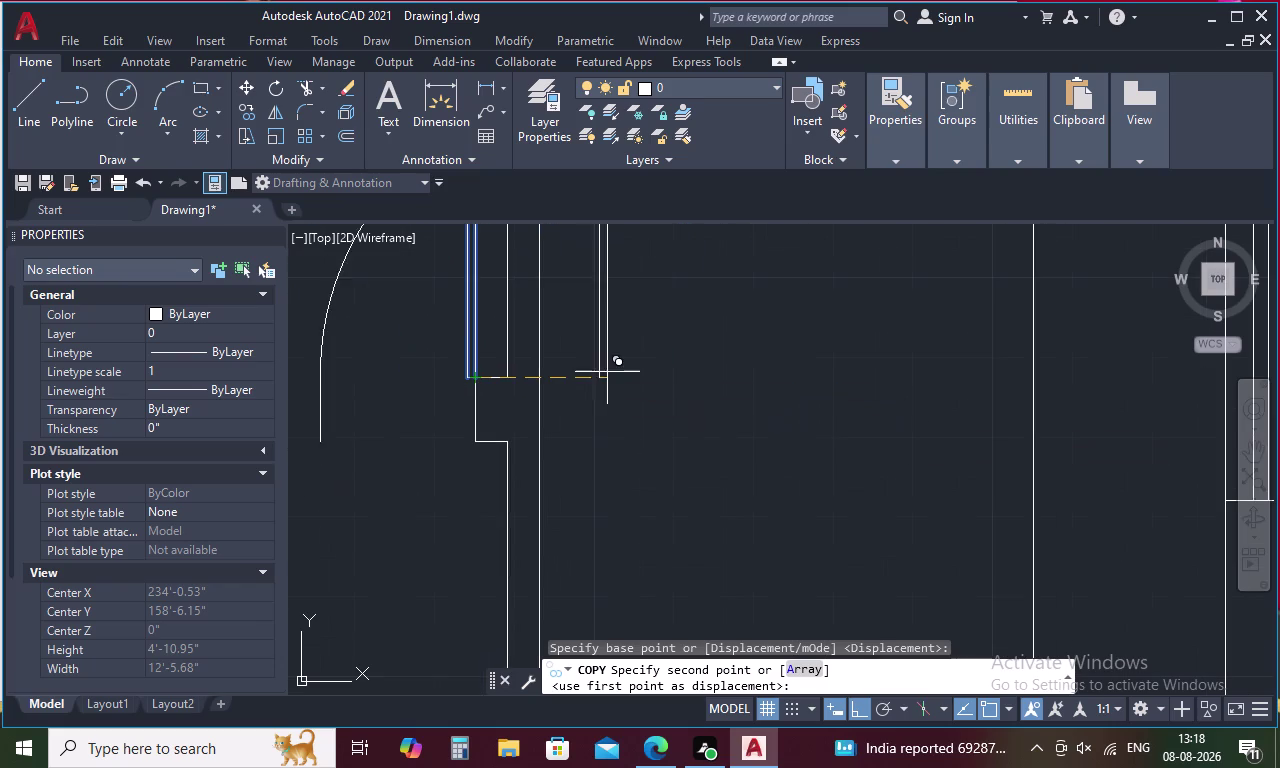
middle_drag(759, 381, 586, 382)
scroll(down, 3)
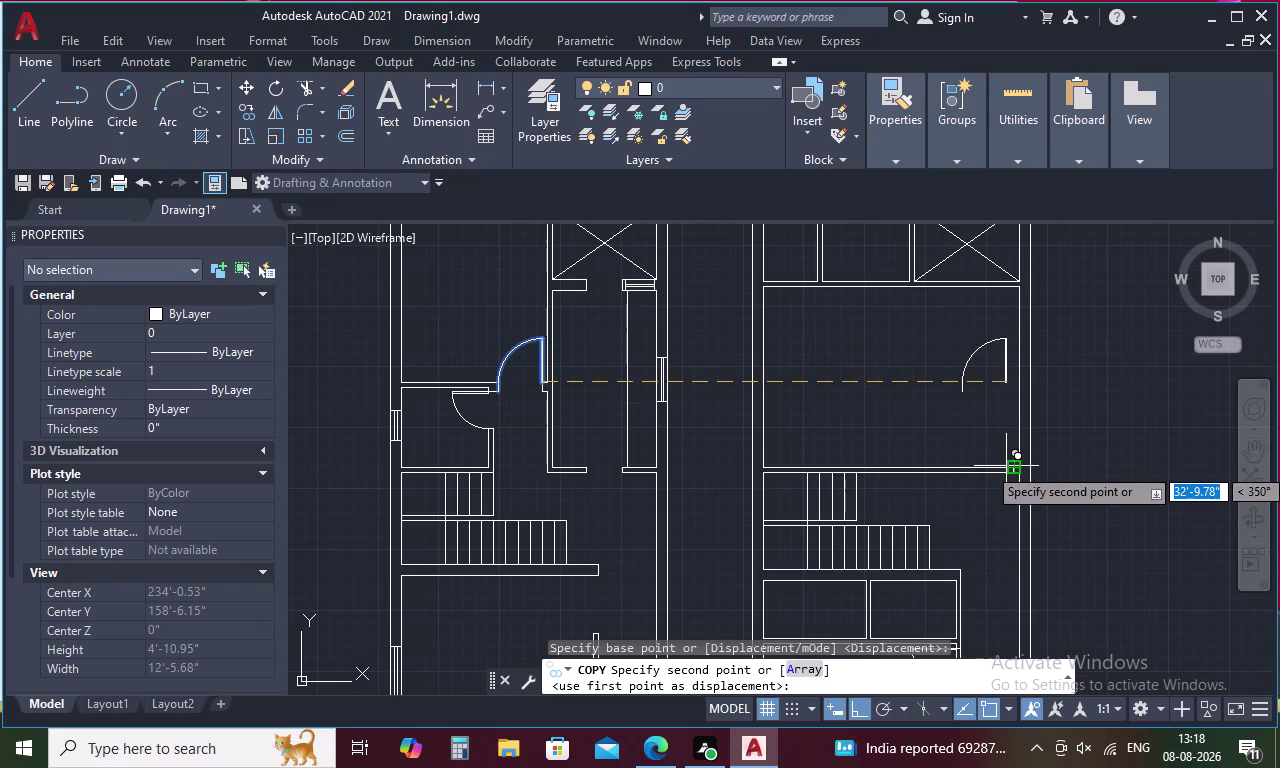
scroll(up, 3)
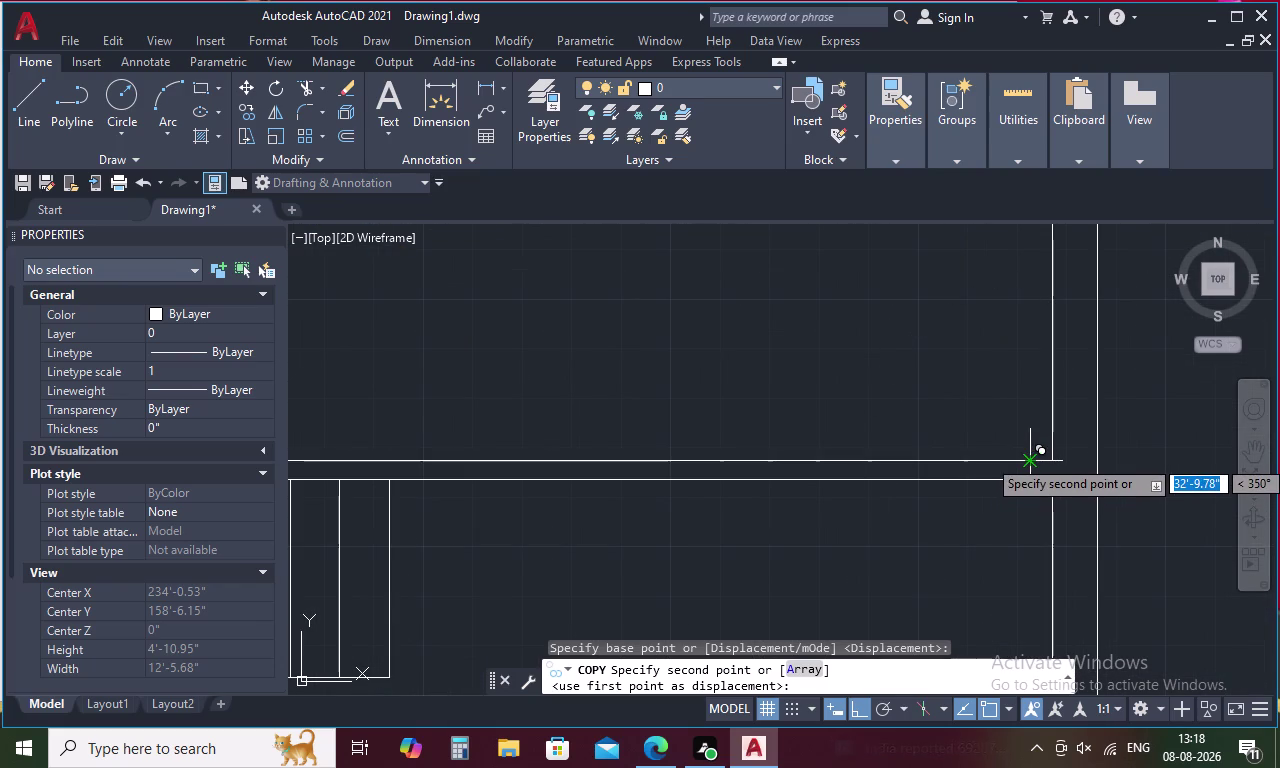
click(1030, 458)
key(Escape)
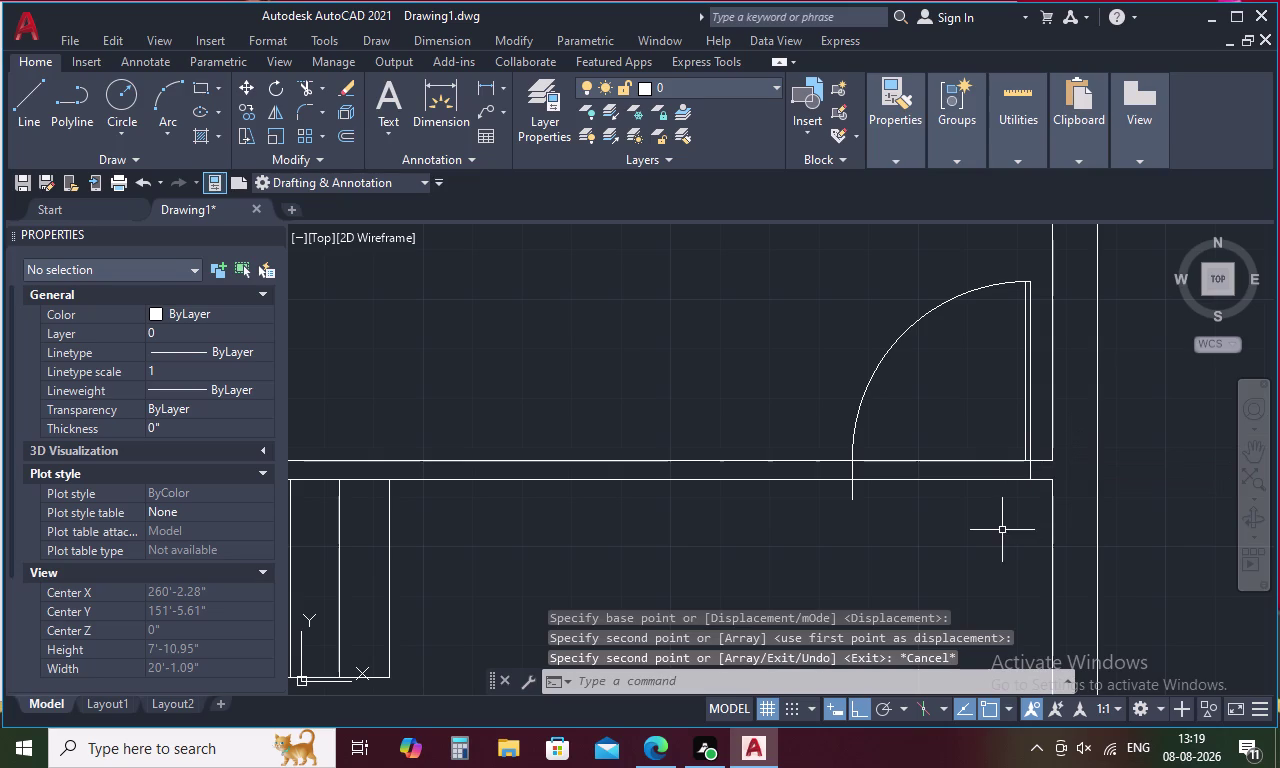
Start the TRIM command to clean up the new door opening.
key(t)
text(R)
key(space)
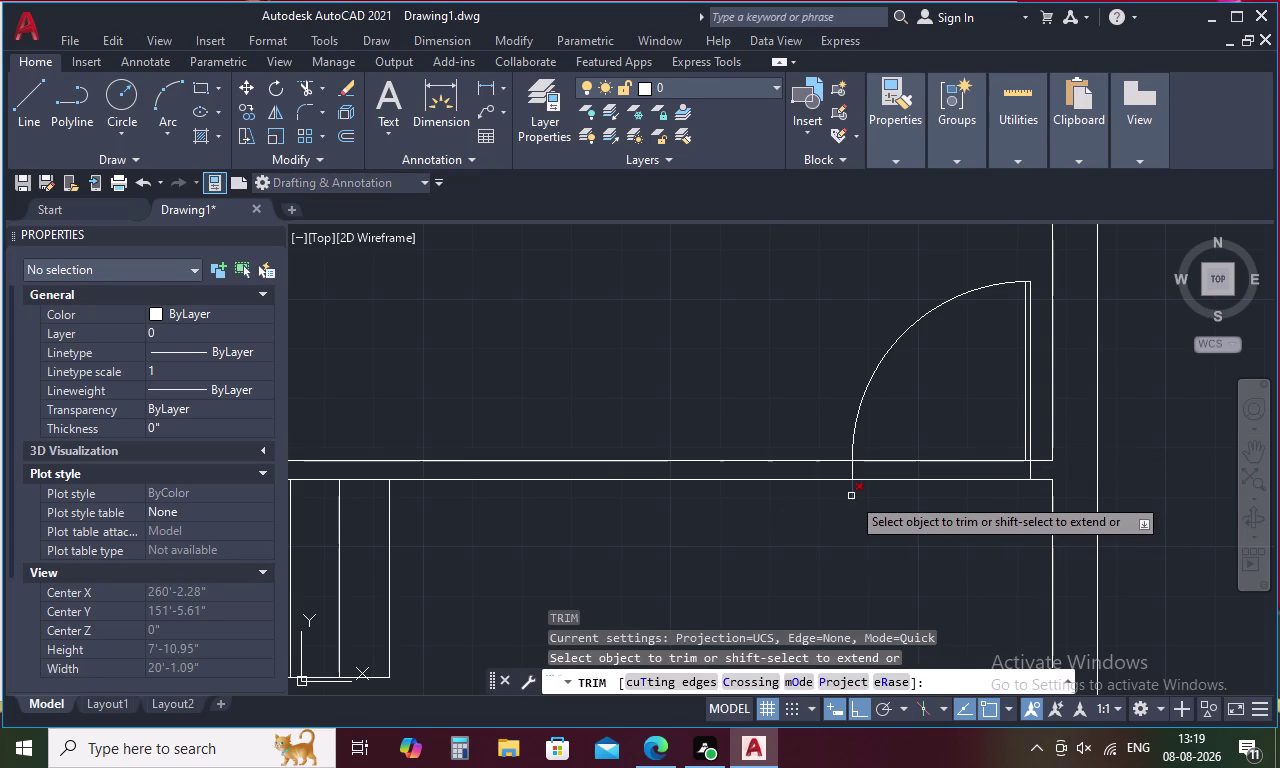
Trim the excess line below the copied door swing and bring up Save Drawing As.
click(852, 495)
scroll(down, 3)
middle_drag(800, 370, 798, 448)
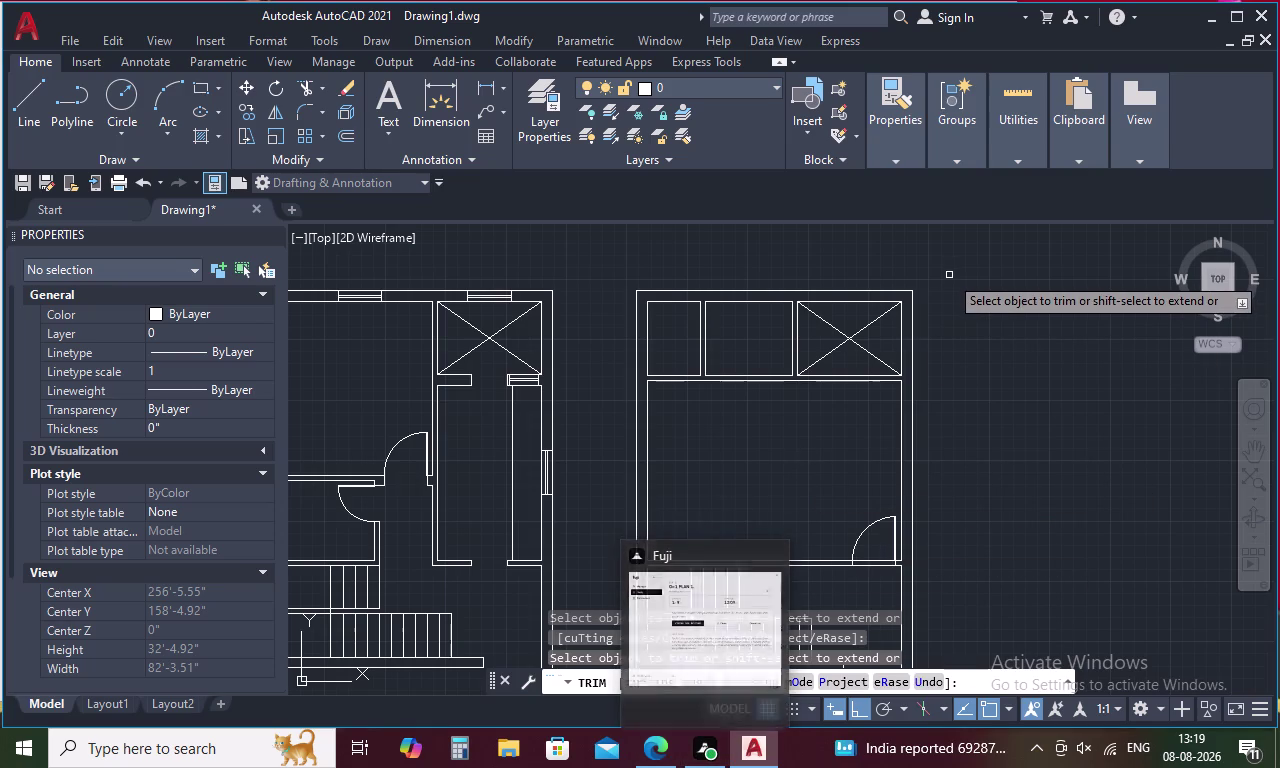
key(ctrl+s)
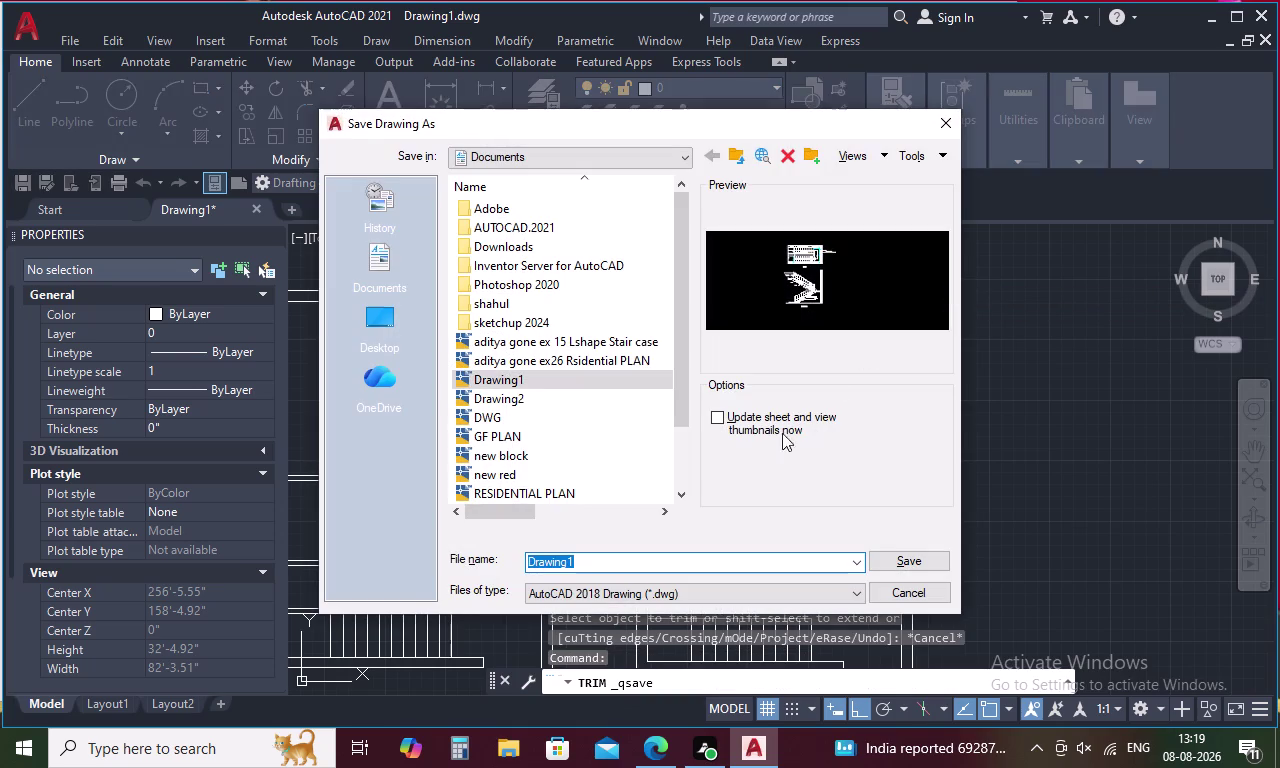
Replace the default file name with 'G+1 PLAN 1'.
key(BackSpace)
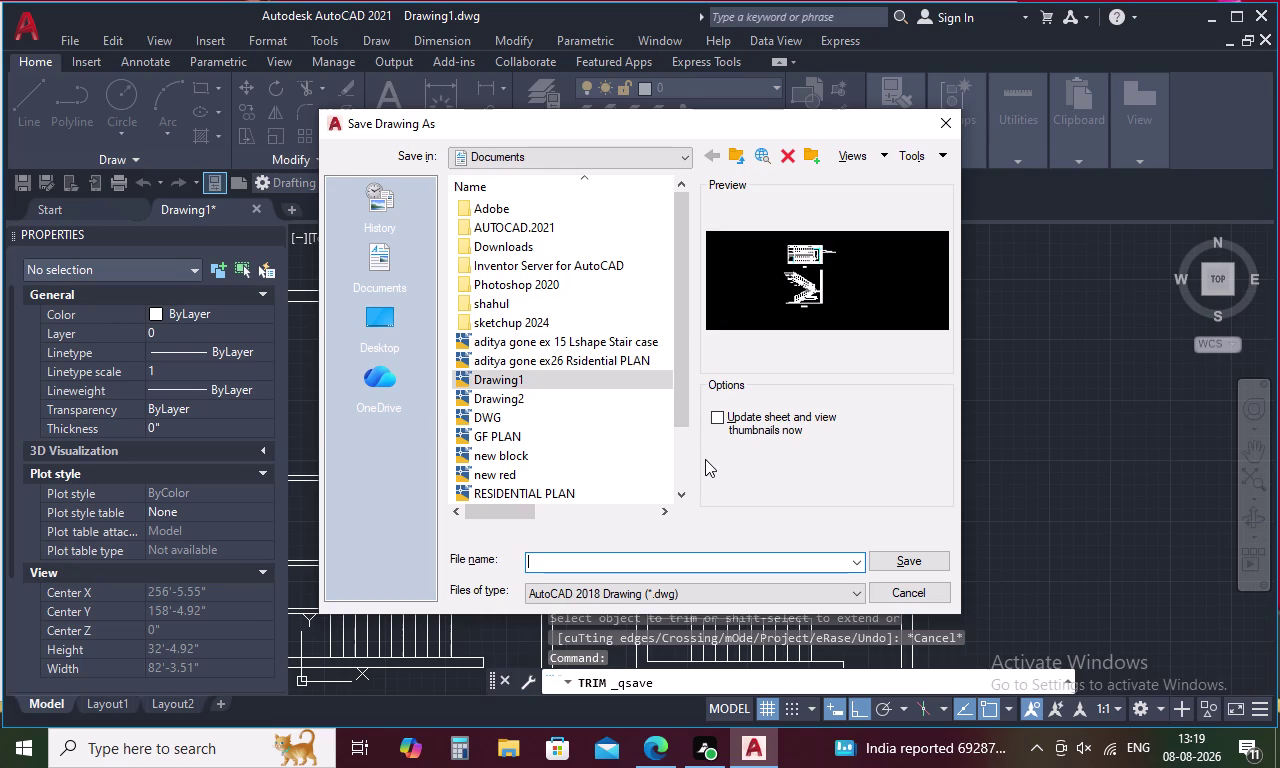
key(g)
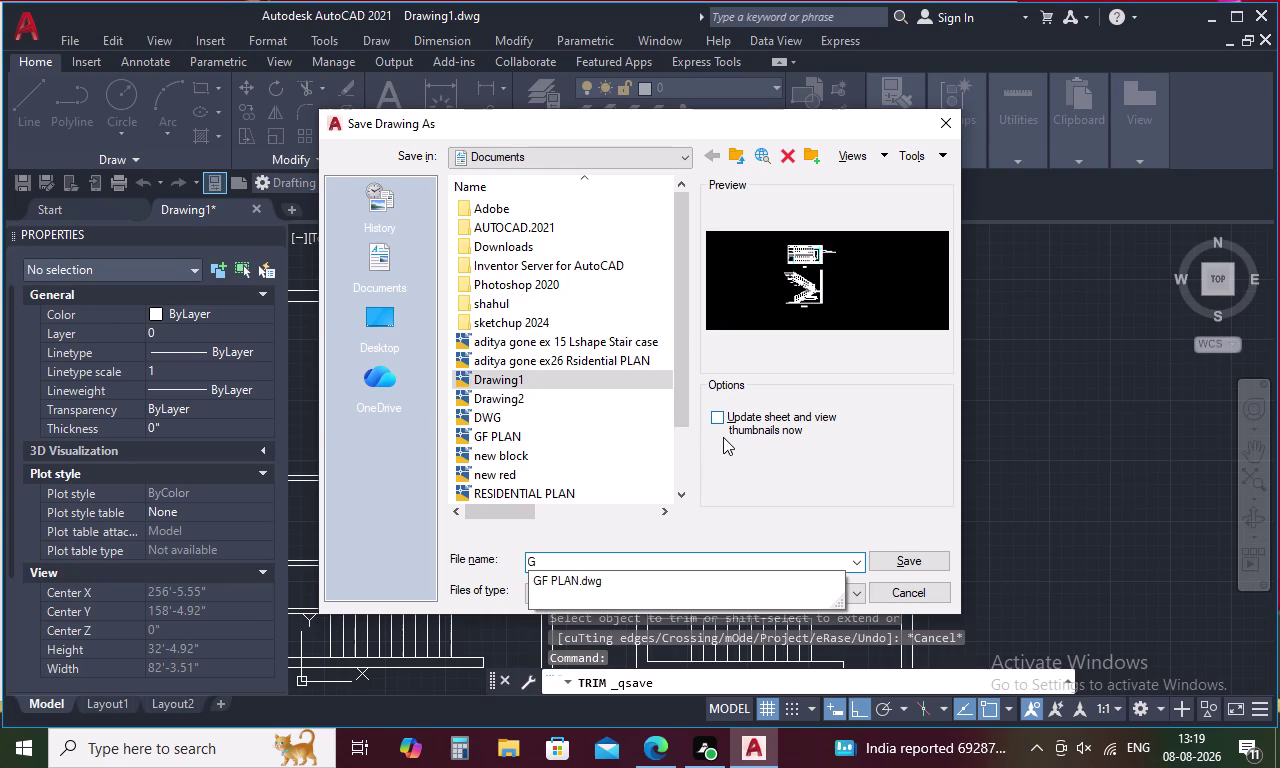
key(shift+plus)
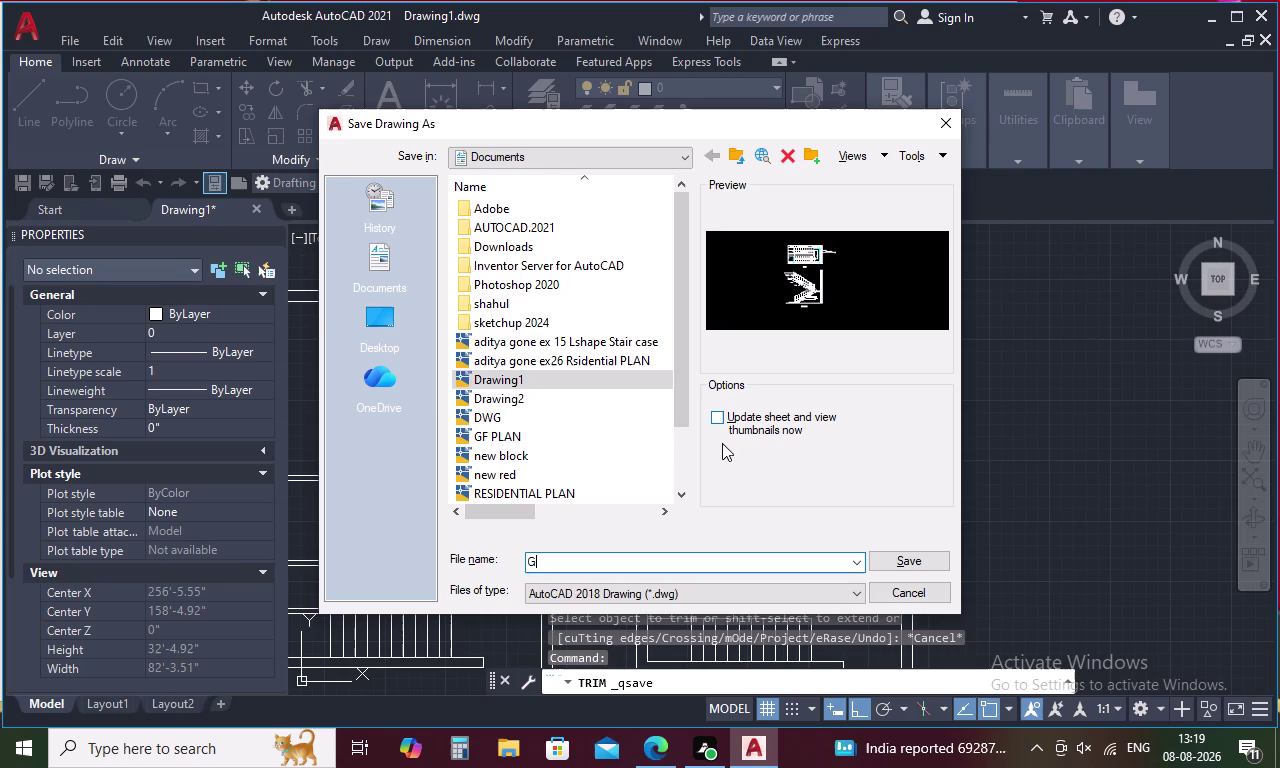
key(1)
key(space)
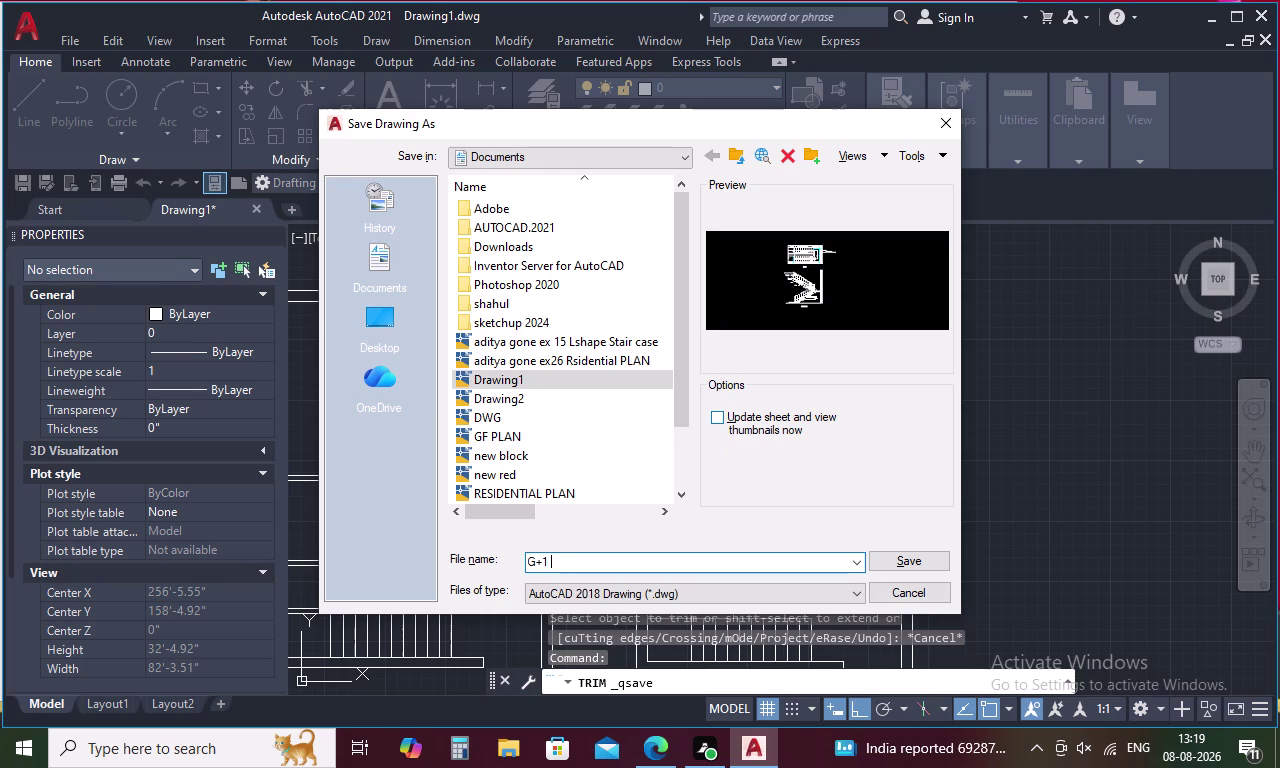
text(PLAN)
key(space)
text(1)
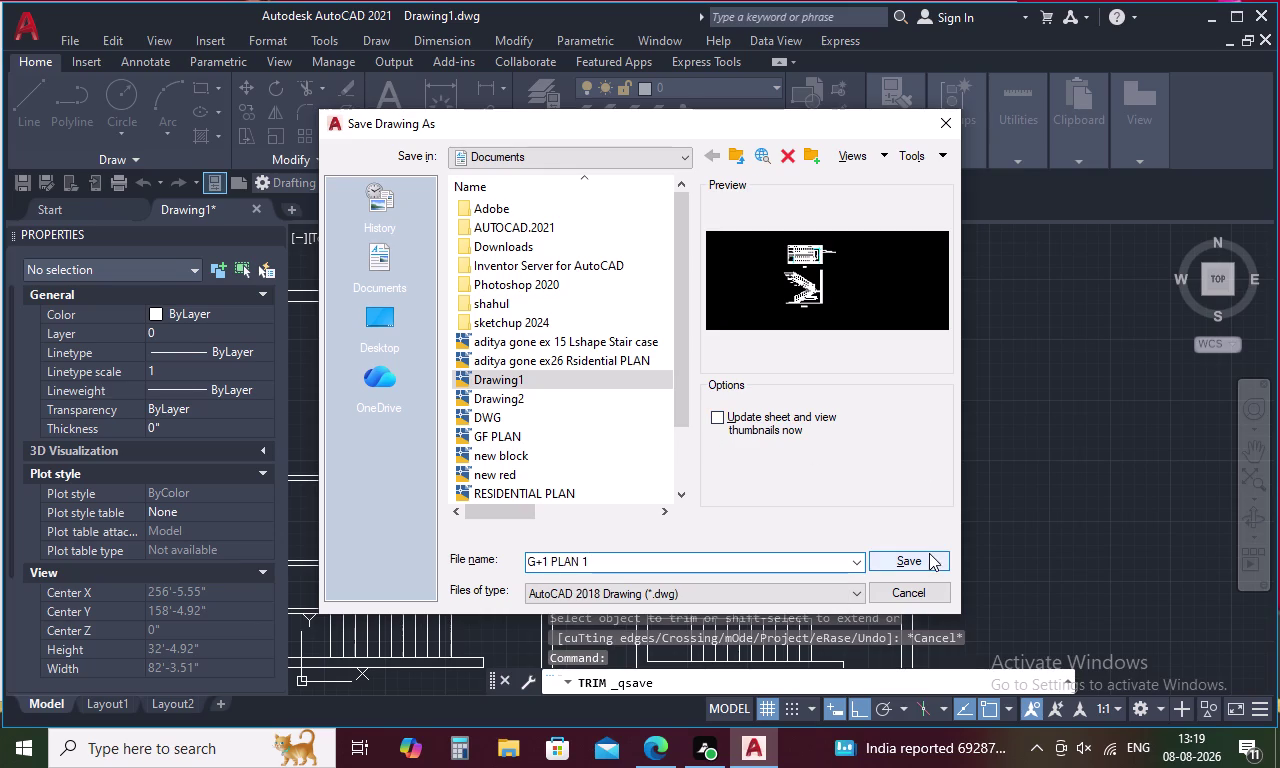
Save the drawing into the Desktop's New folder, then recentre both plans and save again.
click(379, 310)
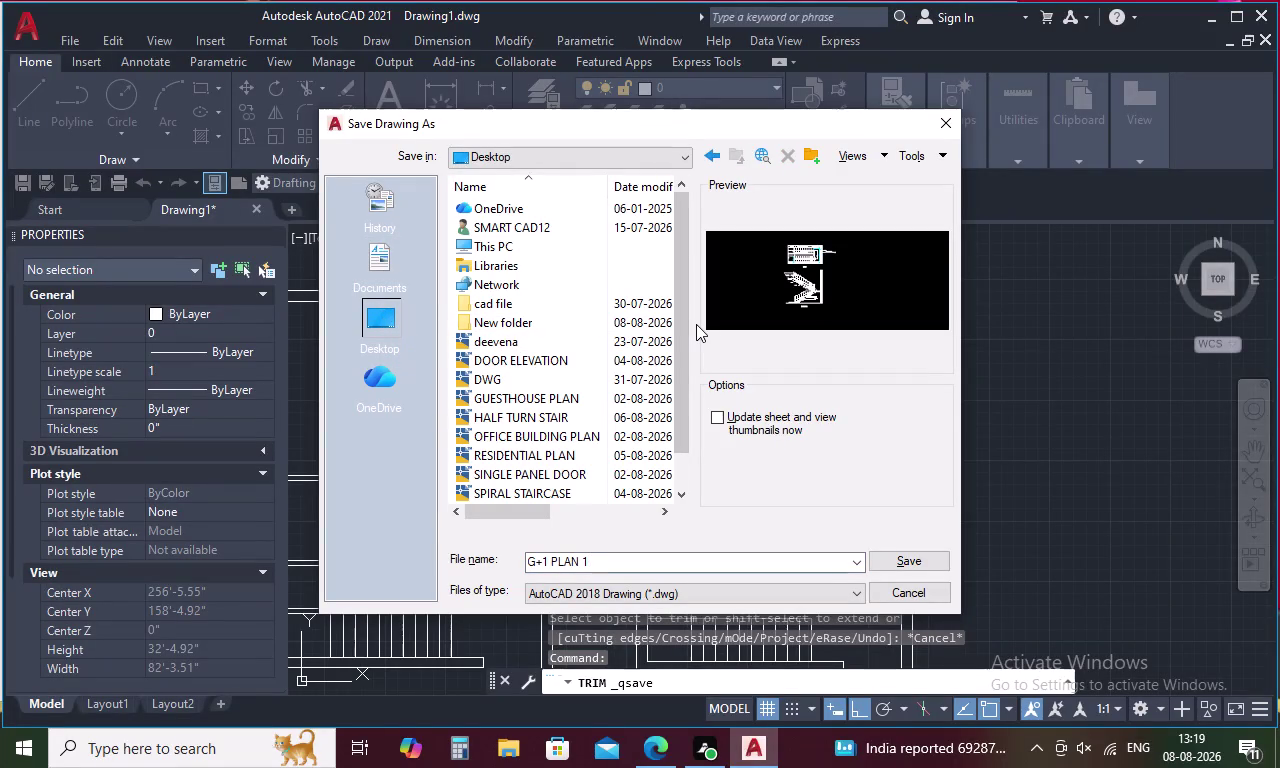
double_click(514, 324)
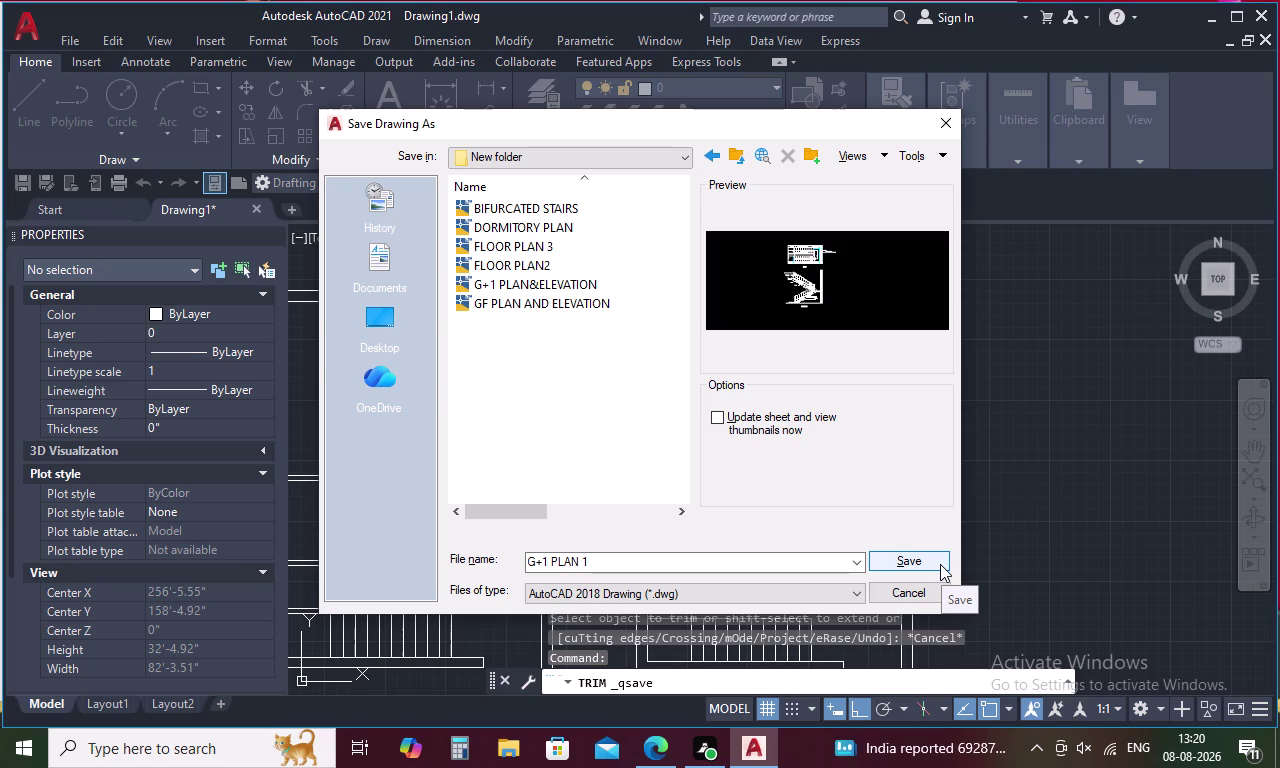
click(931, 564)
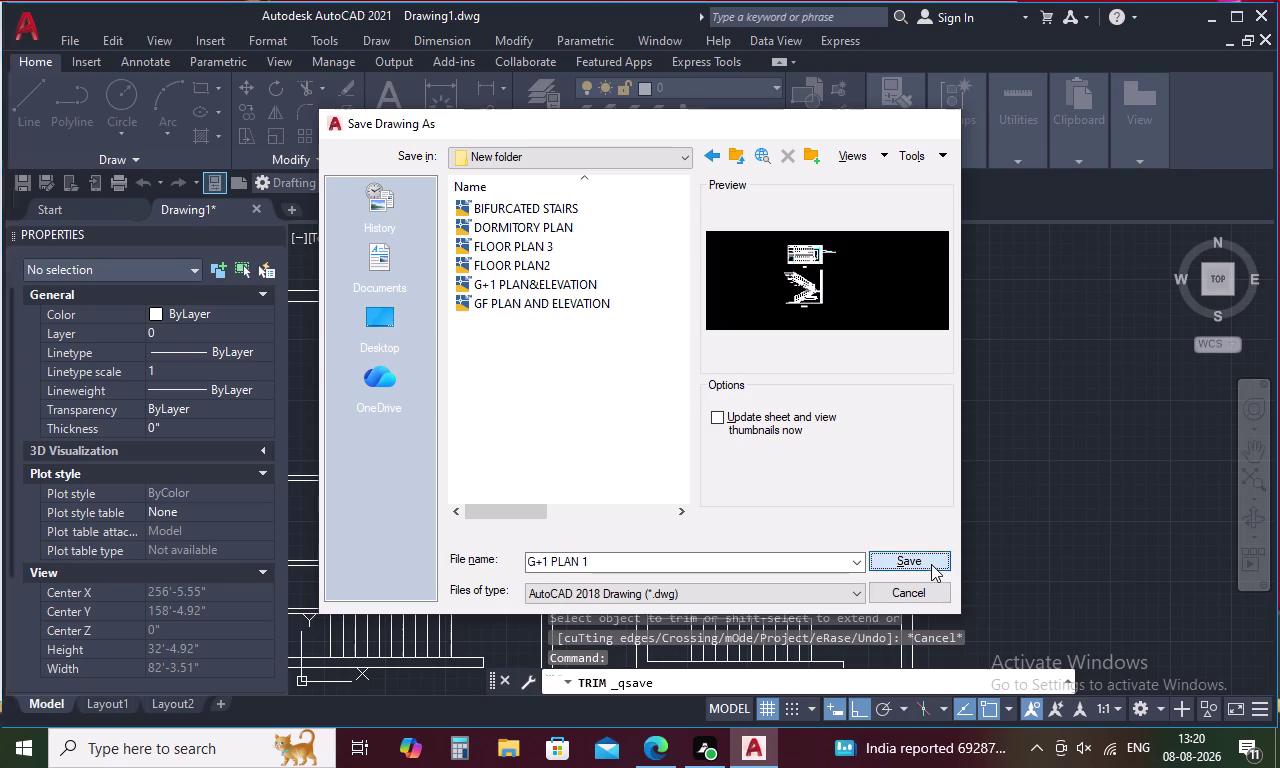
scroll(down, 3)
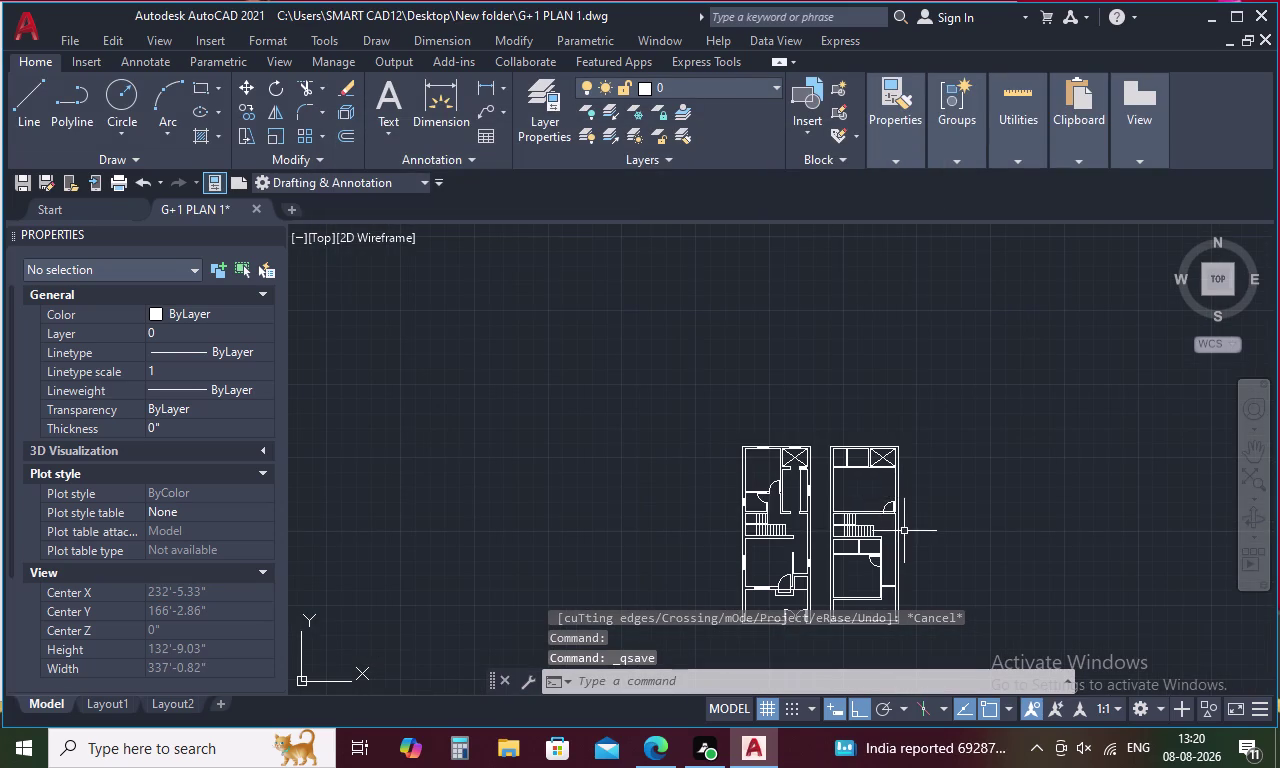
middle_drag(904, 531, 884, 440)
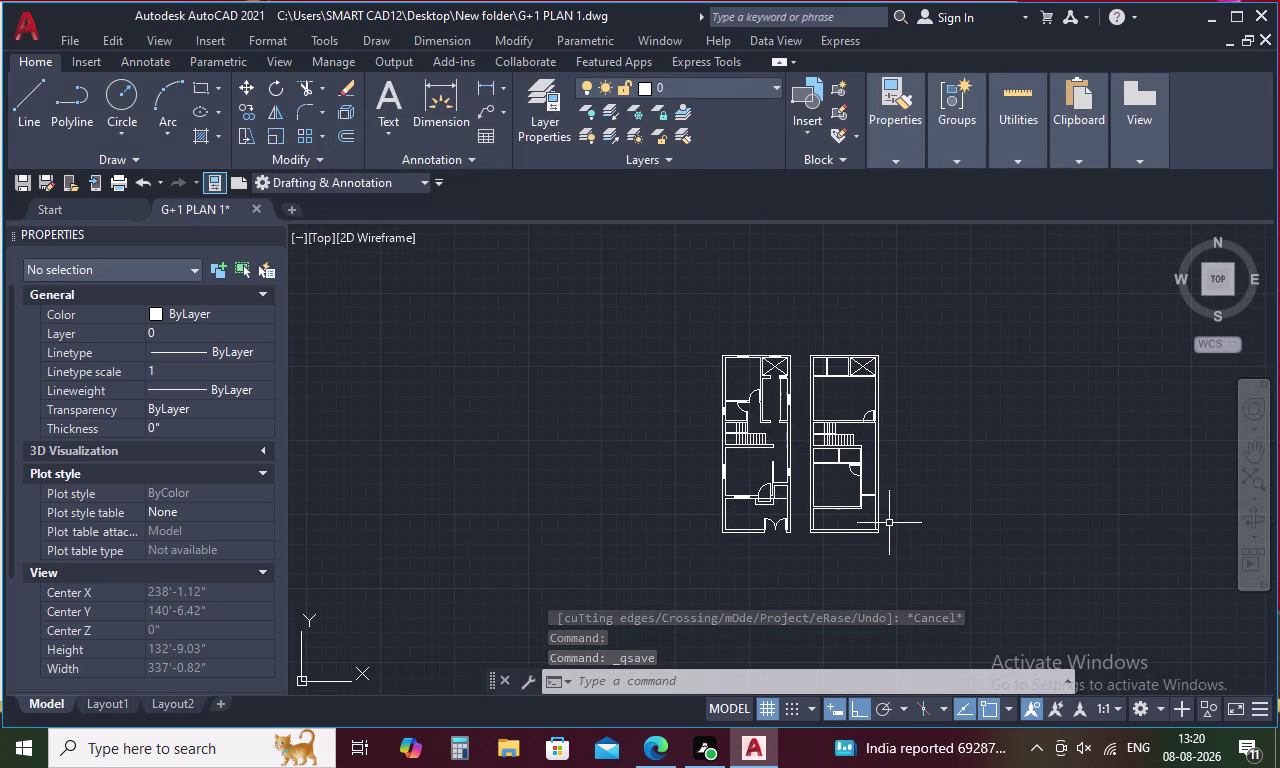
key(ctrl+s)
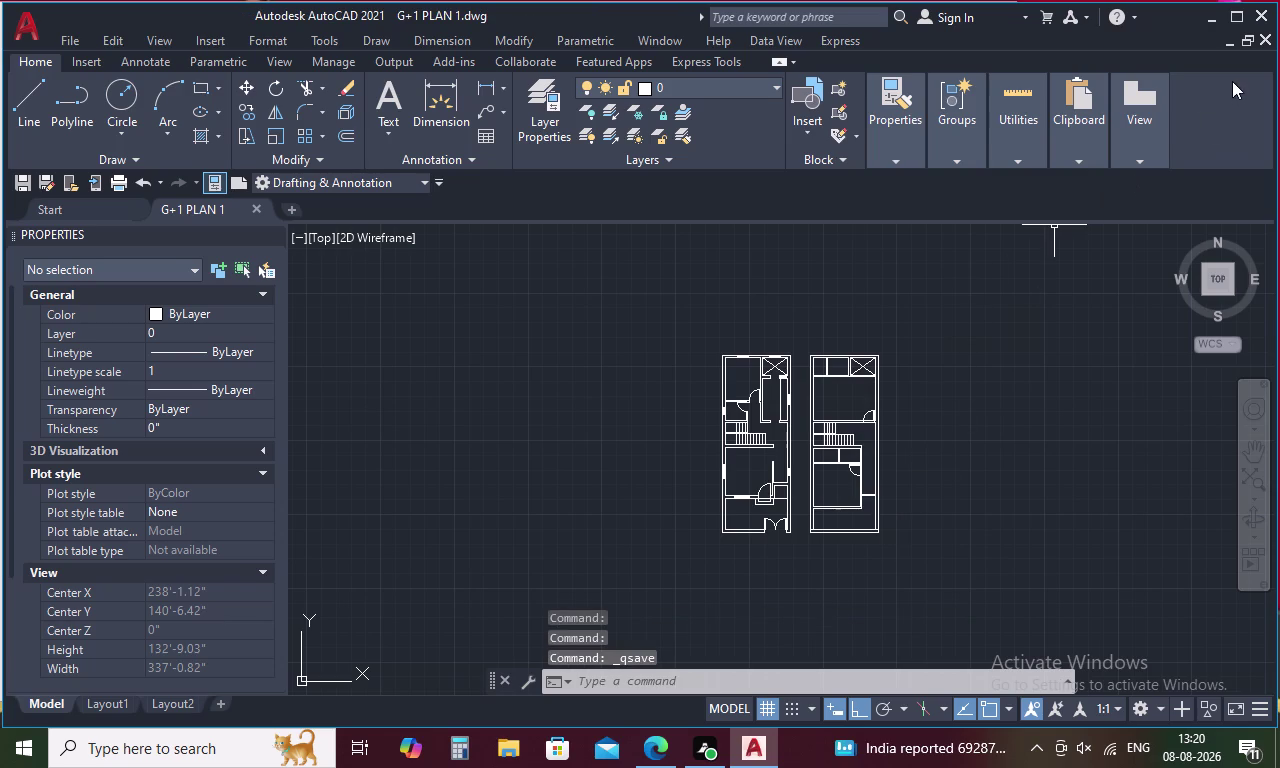